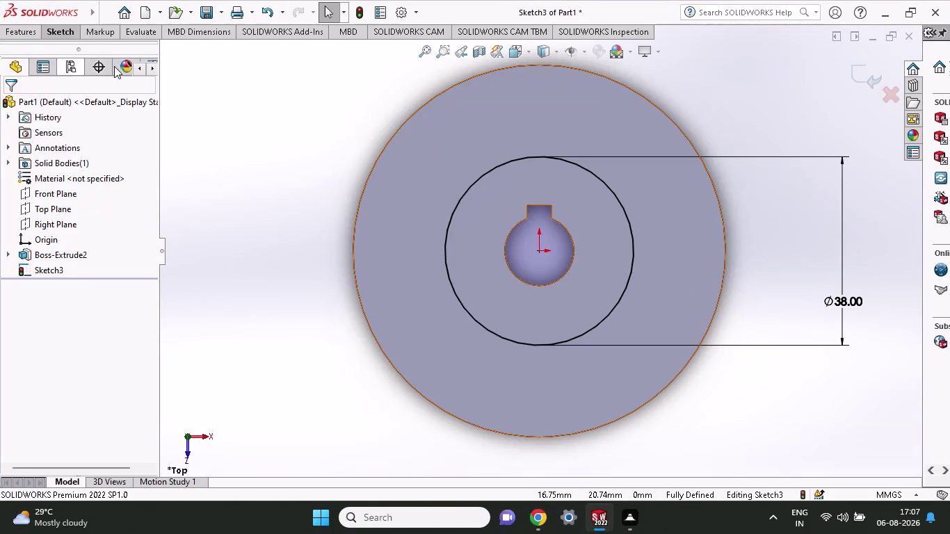
Draw a first centre-point arc on the 38 mm circle, then undo the misplaced arc.
click(70, 34)
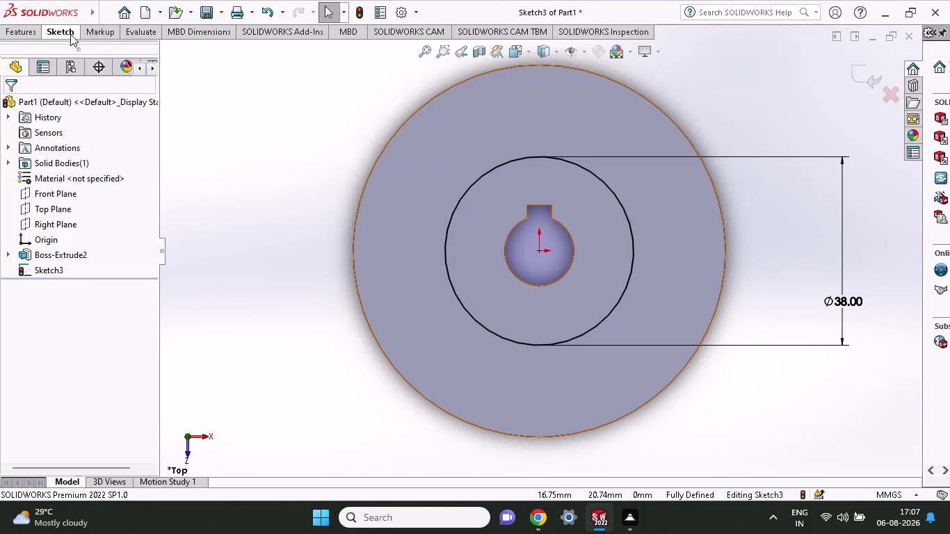
click(119, 71)
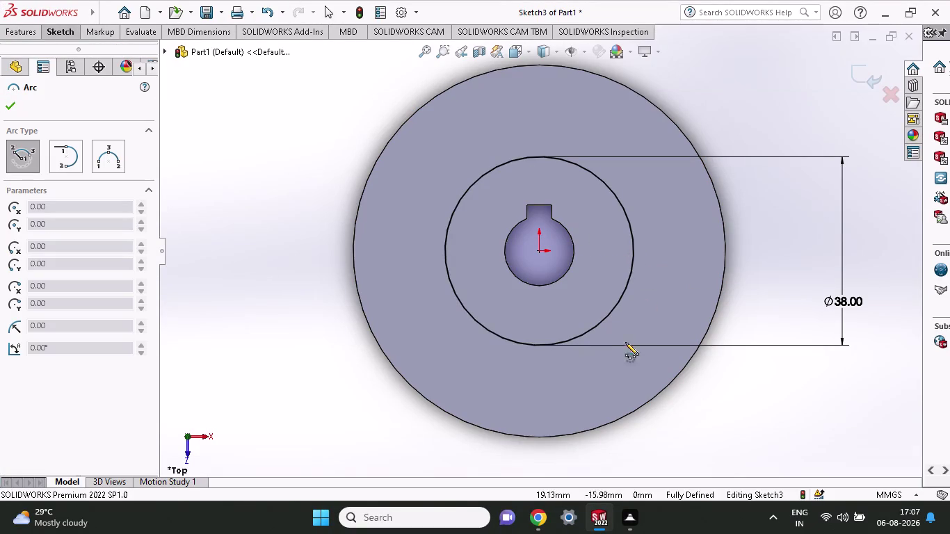
click(632, 232)
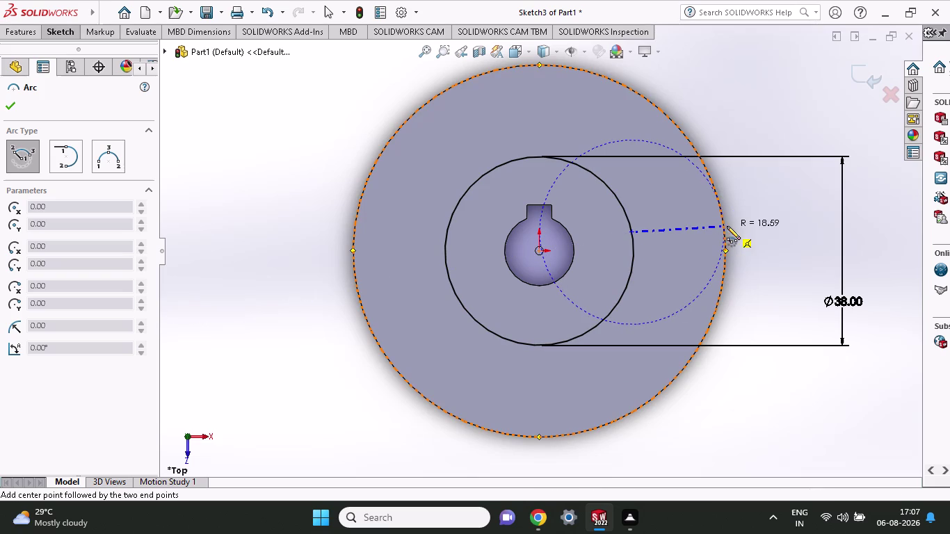
click(722, 219)
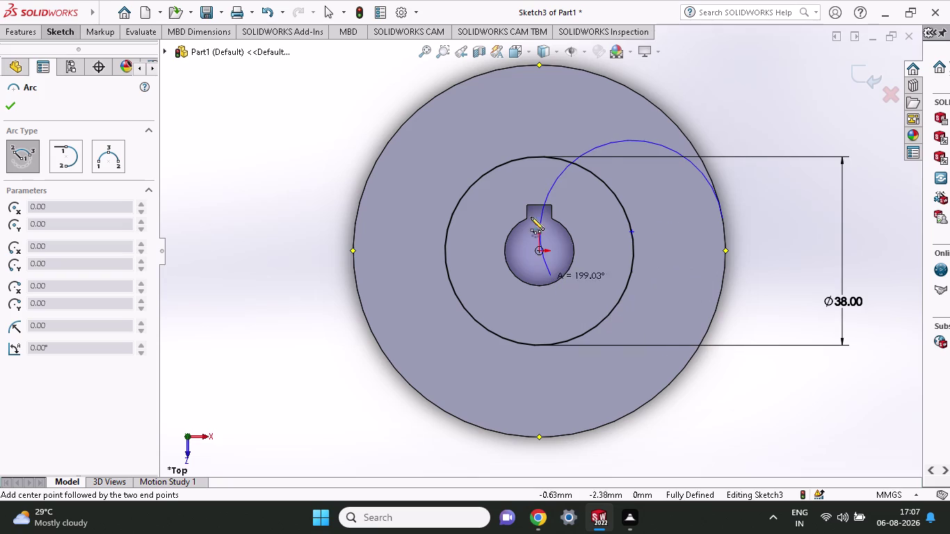
click(630, 232)
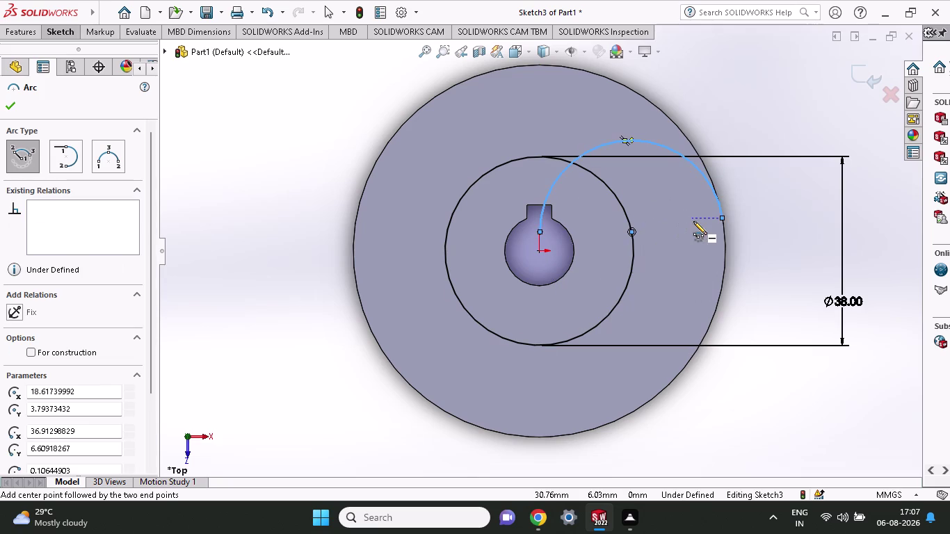
key(ctrl+z)
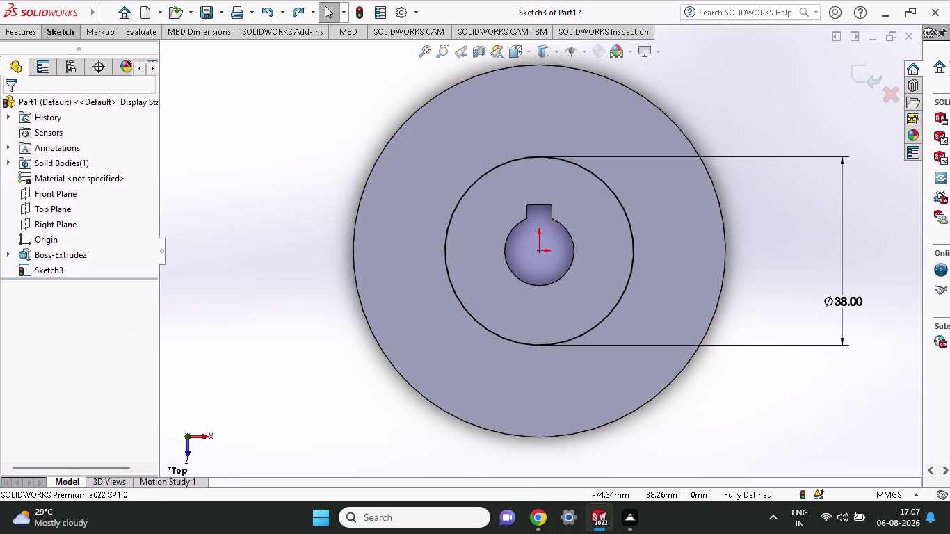
Redraw the arc centred on the 38 mm circle's right point, from the outer edge to the circle.
click(68, 35)
click(122, 67)
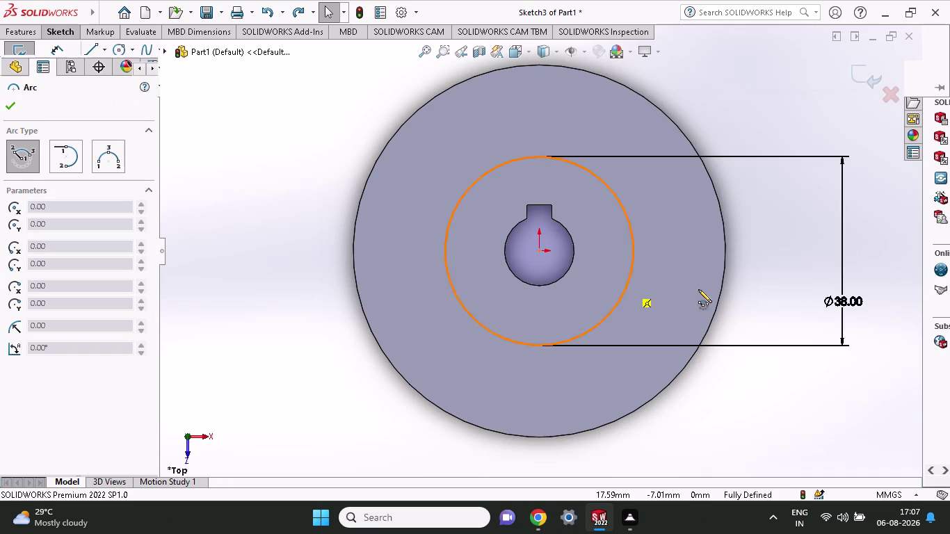
click(634, 252)
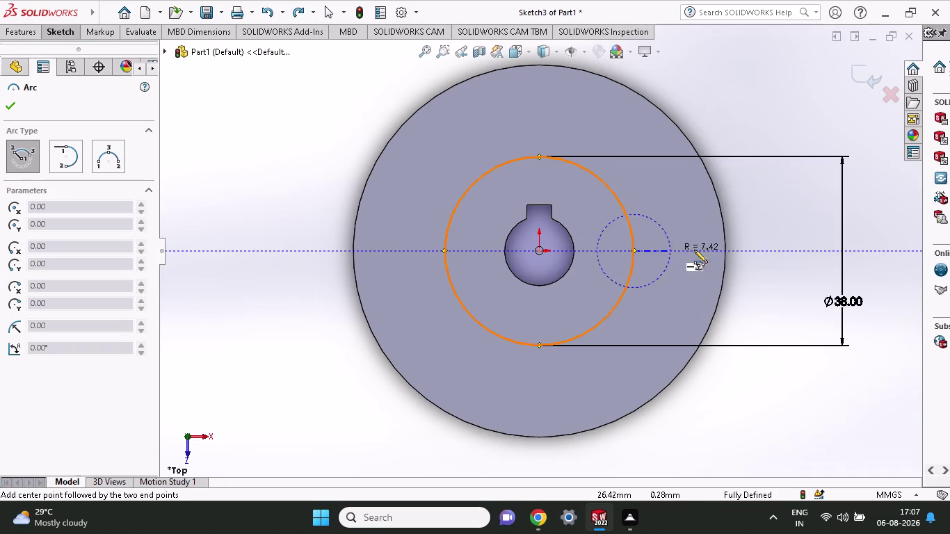
click(724, 252)
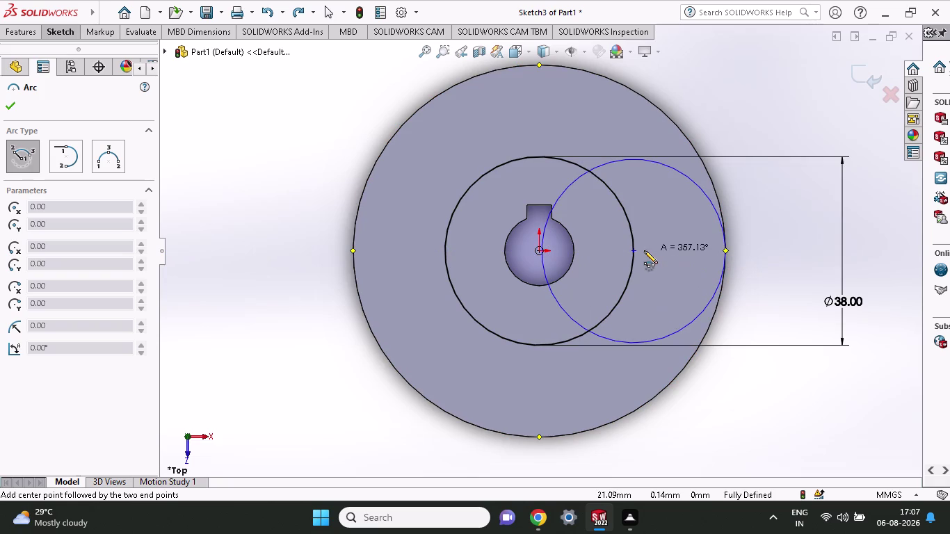
click(588, 330)
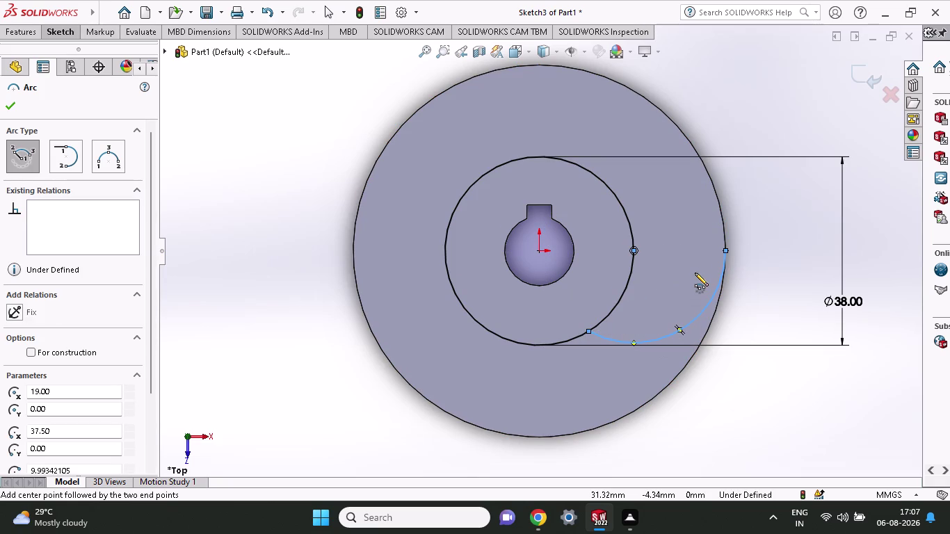
Exit the arc tool and clear the 38 mm circle selection.
click(71, 28)
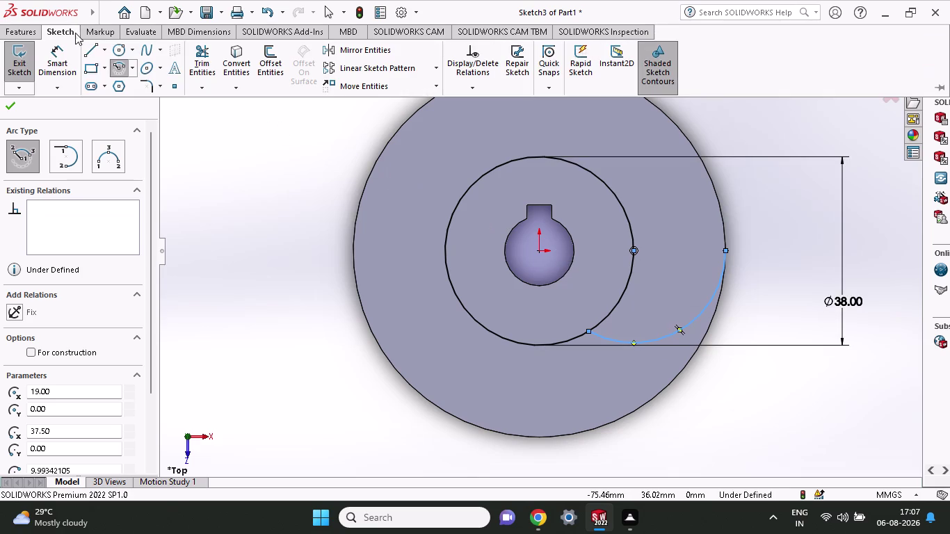
click(117, 68)
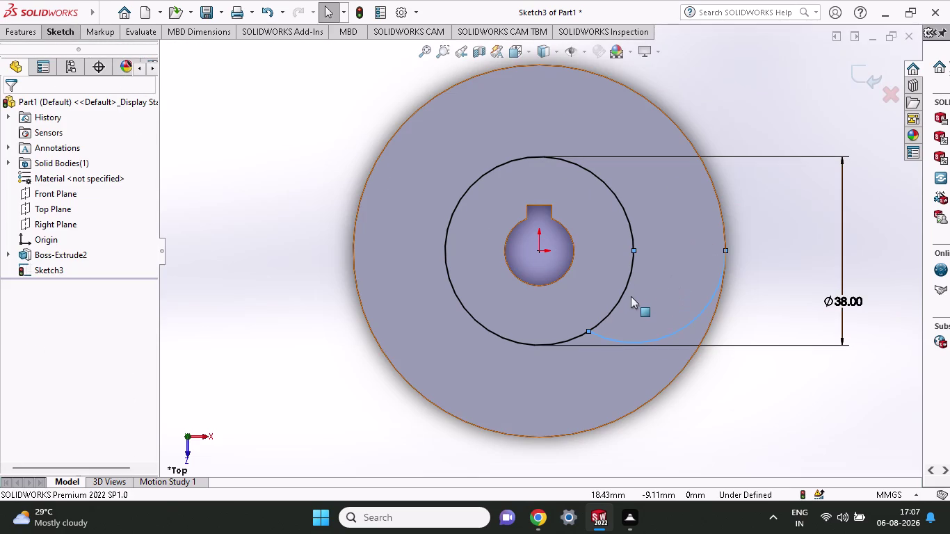
click(624, 212)
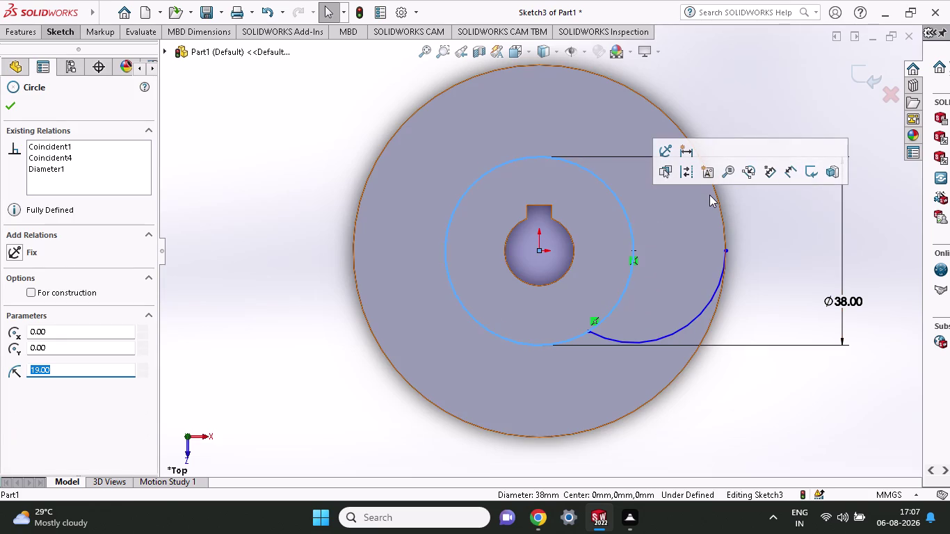
click(716, 194)
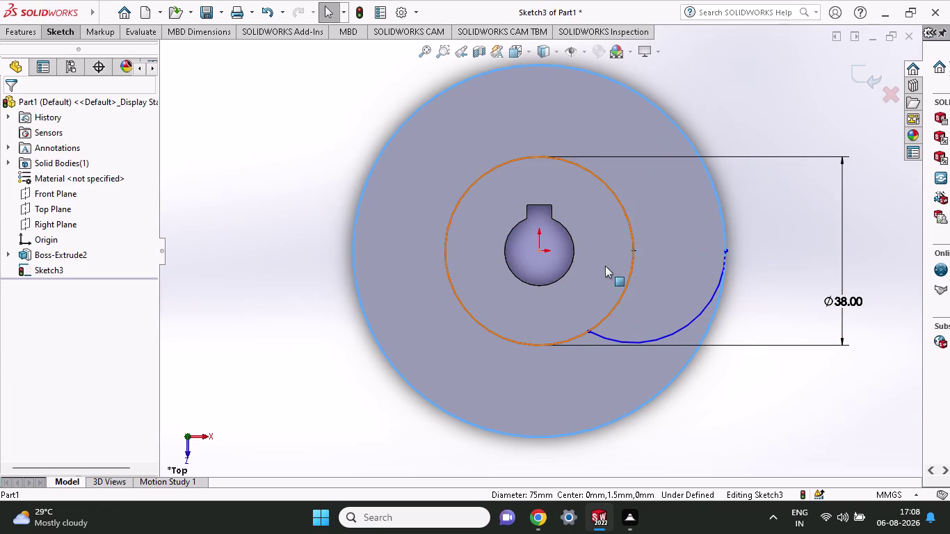
key(Escape)
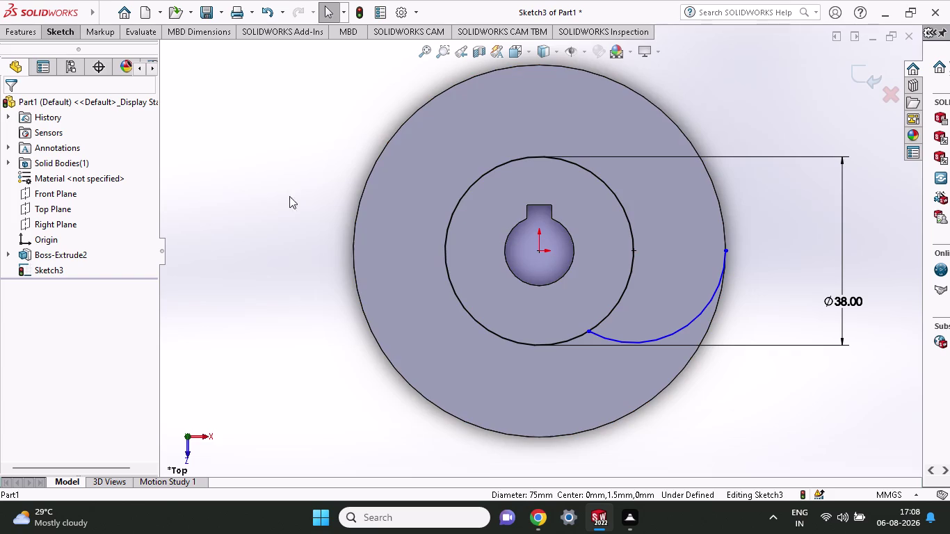
click(69, 33)
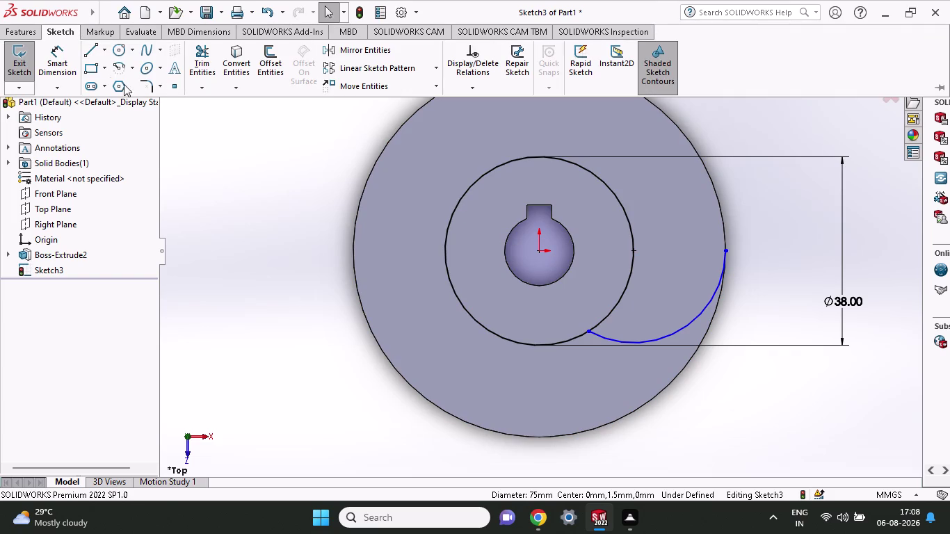
Start a second centre-point arc toward the outer edge and cancel it.
click(122, 64)
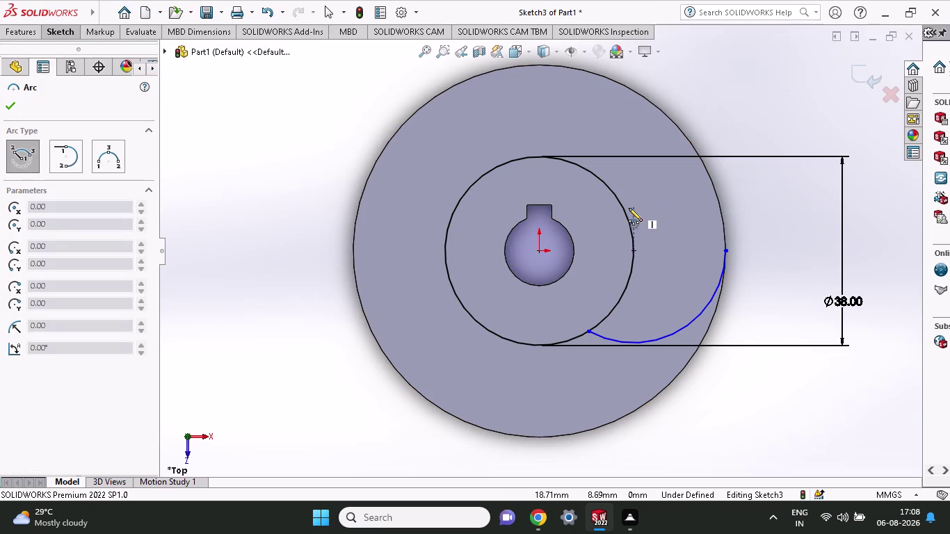
click(620, 295)
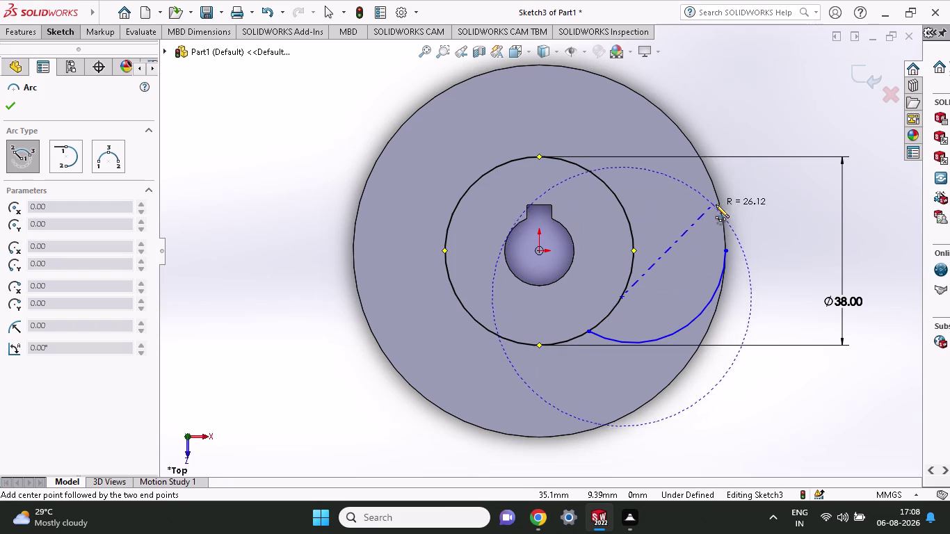
click(718, 206)
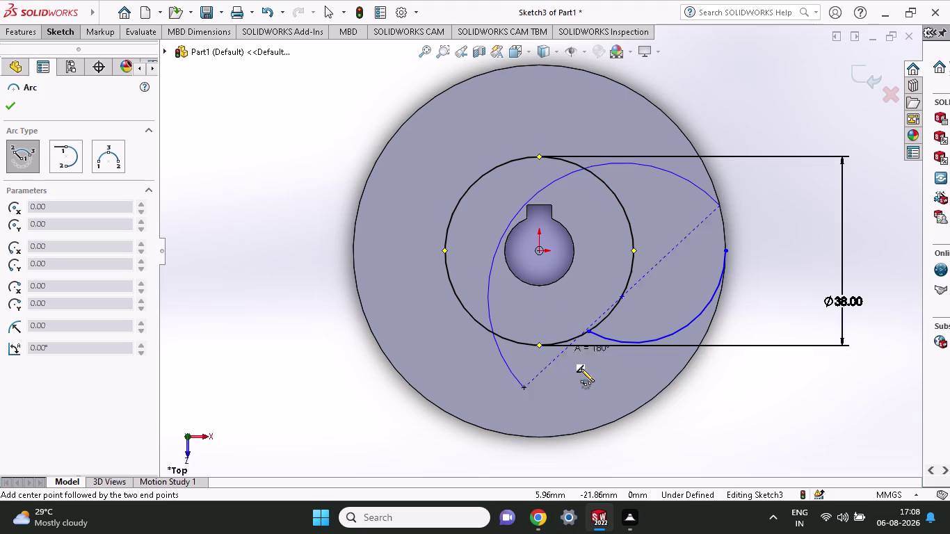
key(Escape)
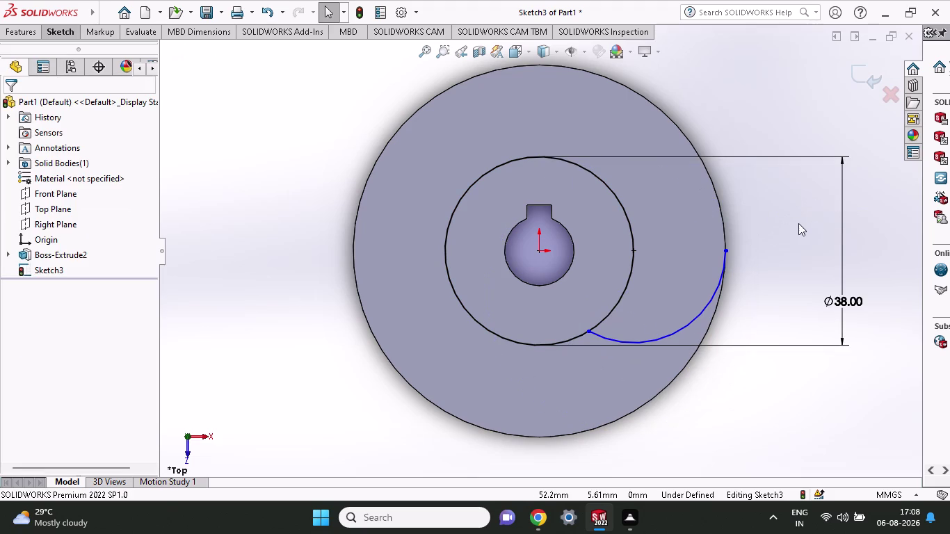
Start another arc at the 38 mm circle's bottom point, then undo it.
click(63, 34)
click(124, 68)
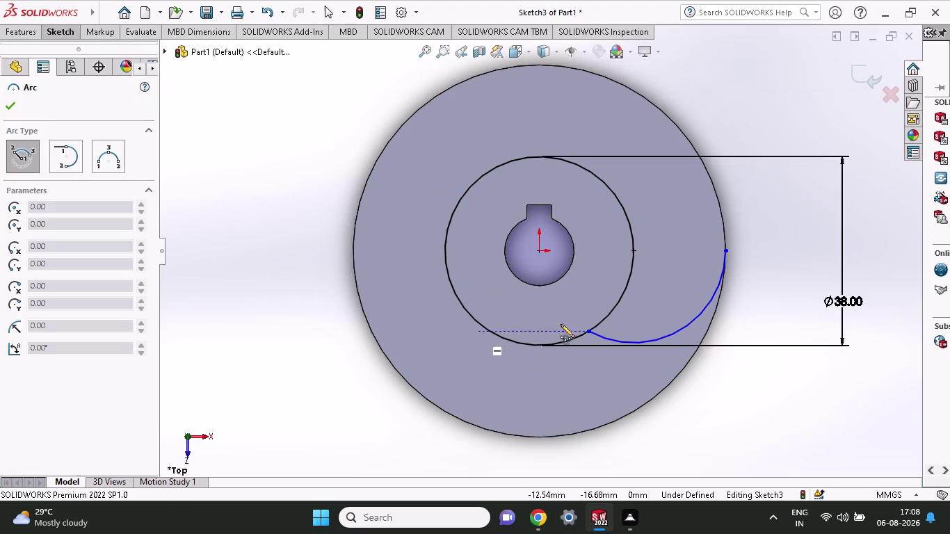
click(538, 345)
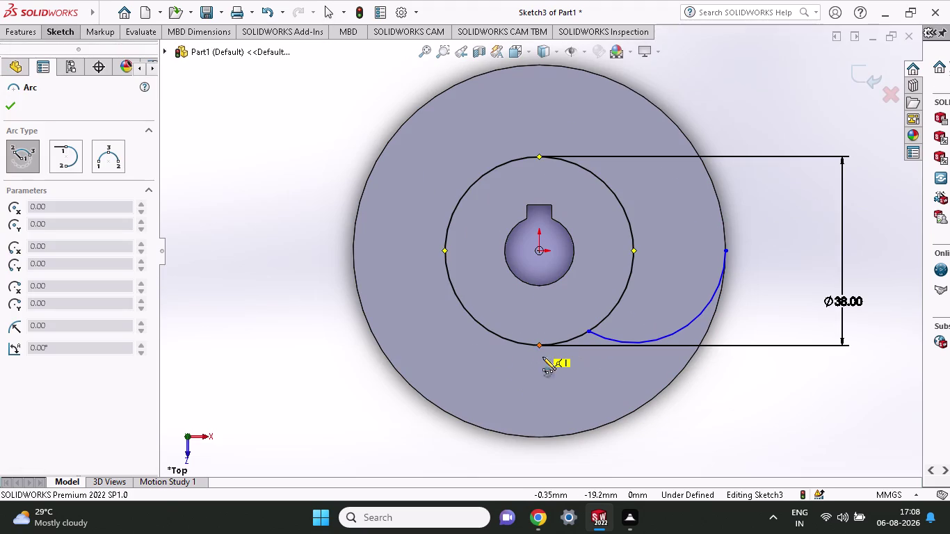
click(657, 393)
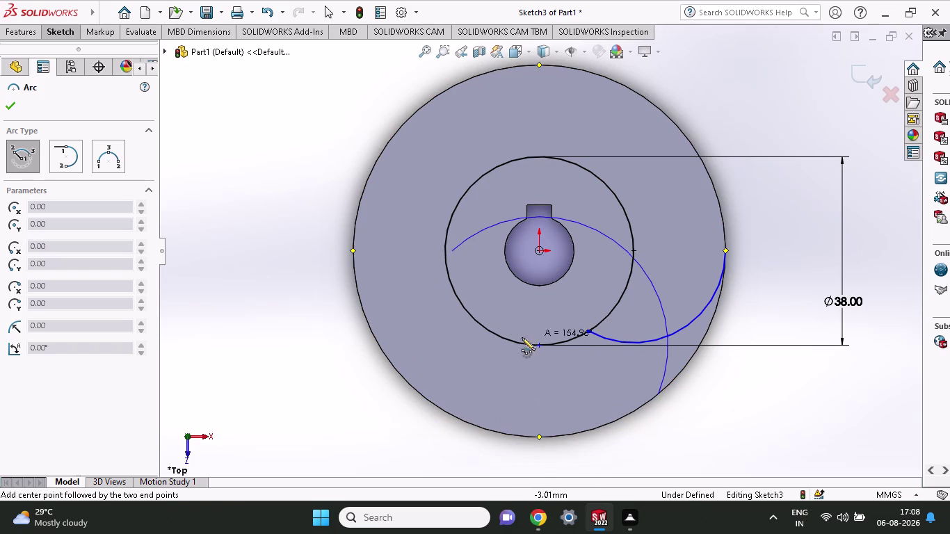
click(537, 347)
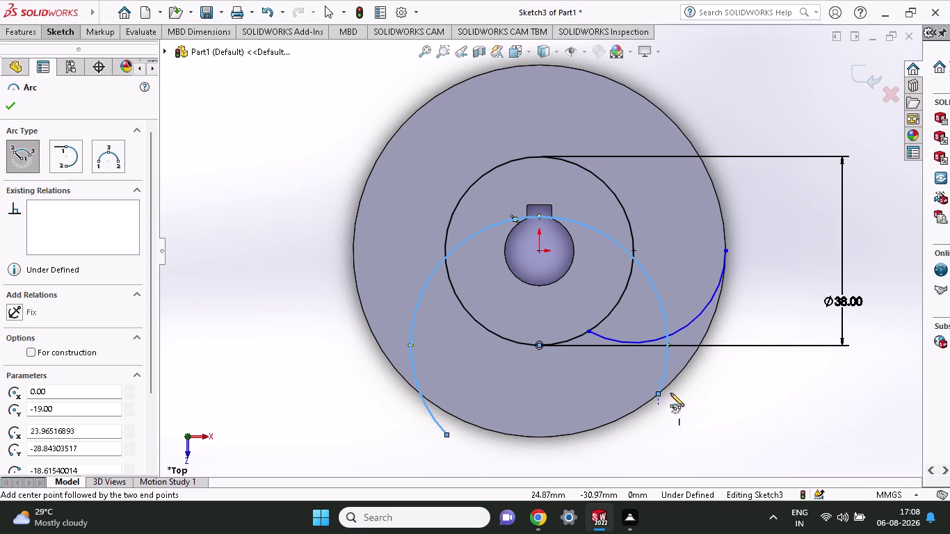
key(ctrl+z)
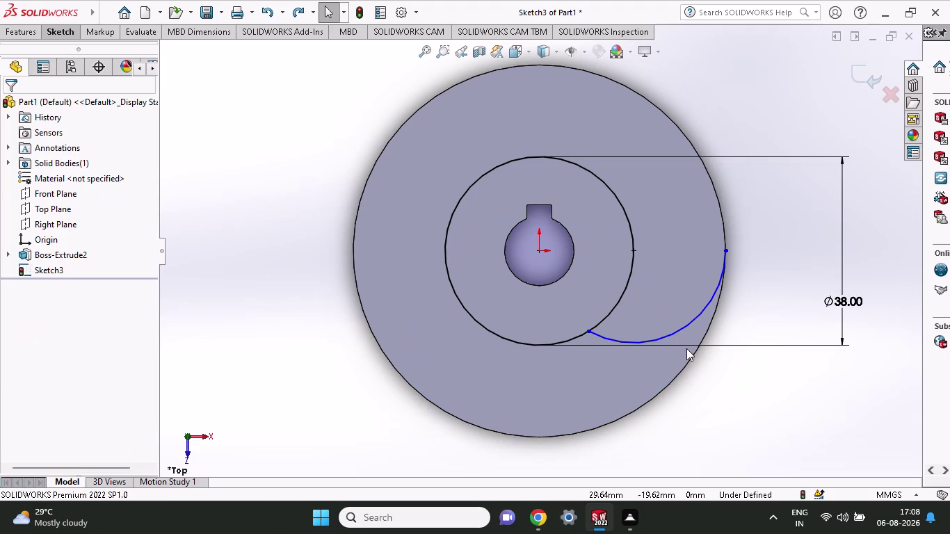
Select the existing arc and delete it.
click(672, 333)
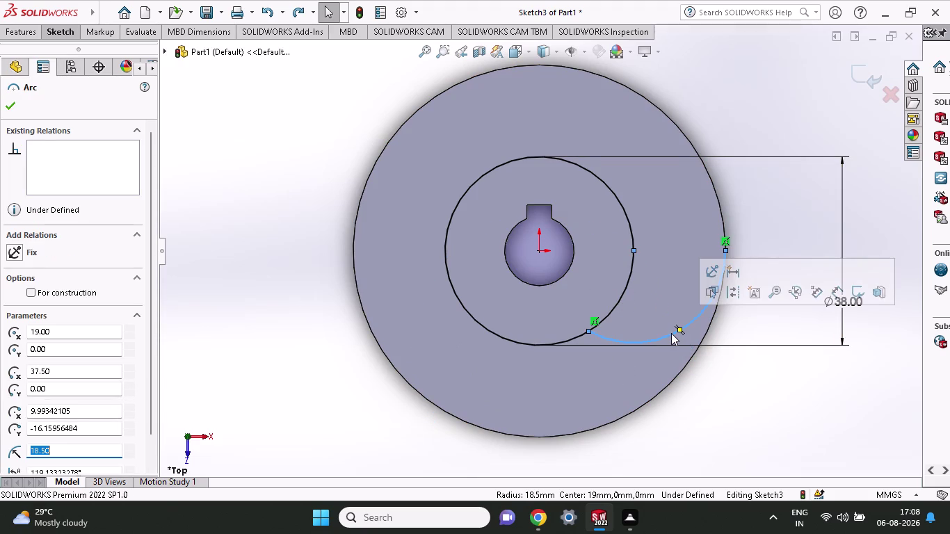
key(Delete)
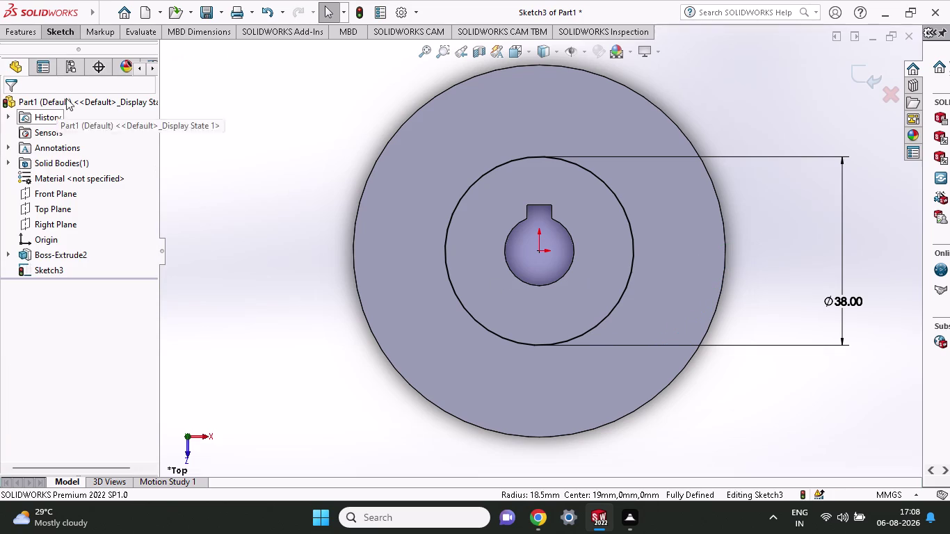
click(73, 36)
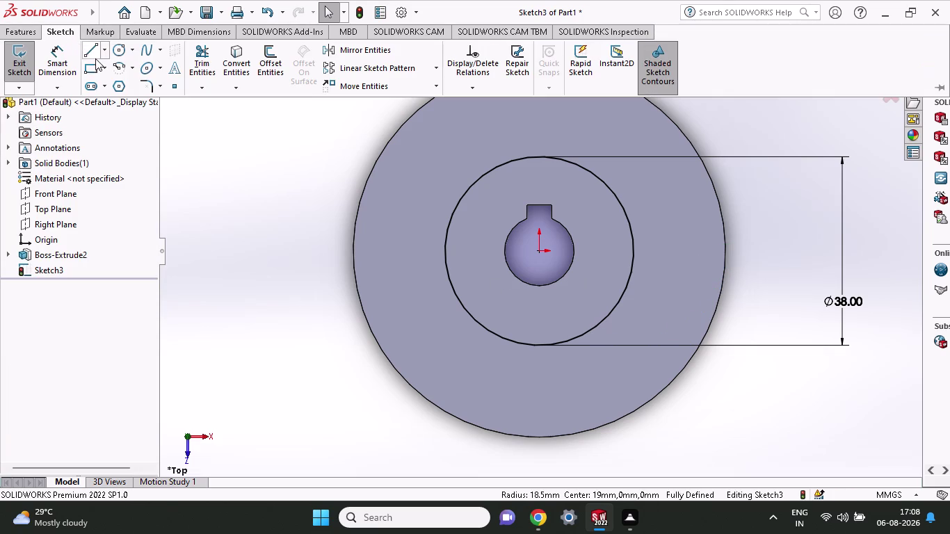
Draw a large centre-point arc centred on the disc's outer edge, overlapping the 38 mm circle.
click(119, 71)
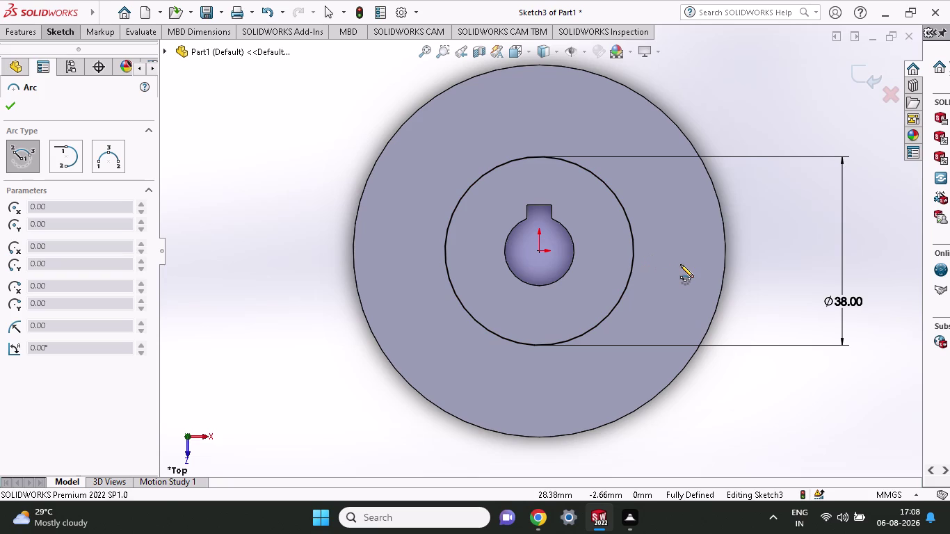
click(722, 276)
click(629, 276)
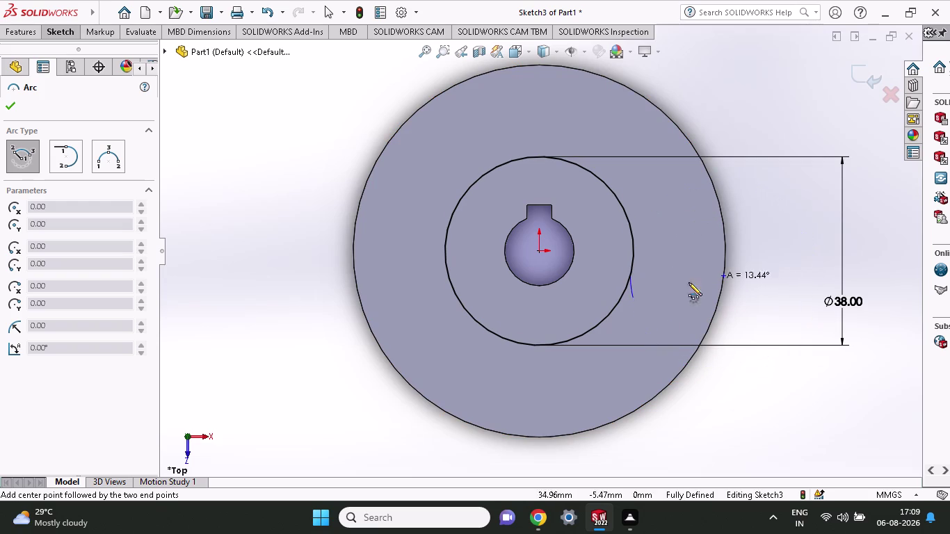
click(631, 252)
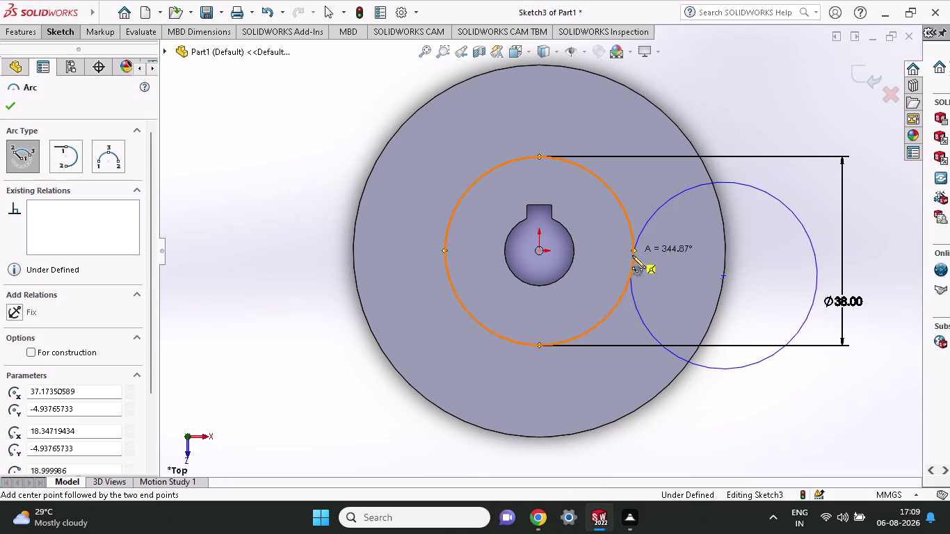
click(65, 36)
click(210, 56)
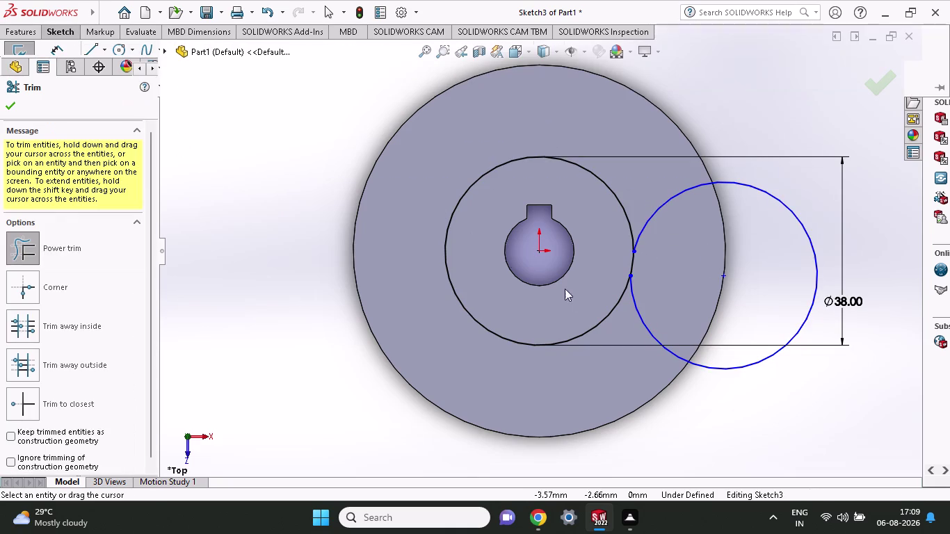
Power-trim away the overlapping blue arc, leaving the dimensioned 38 mm circle.
drag(627, 380, 652, 375)
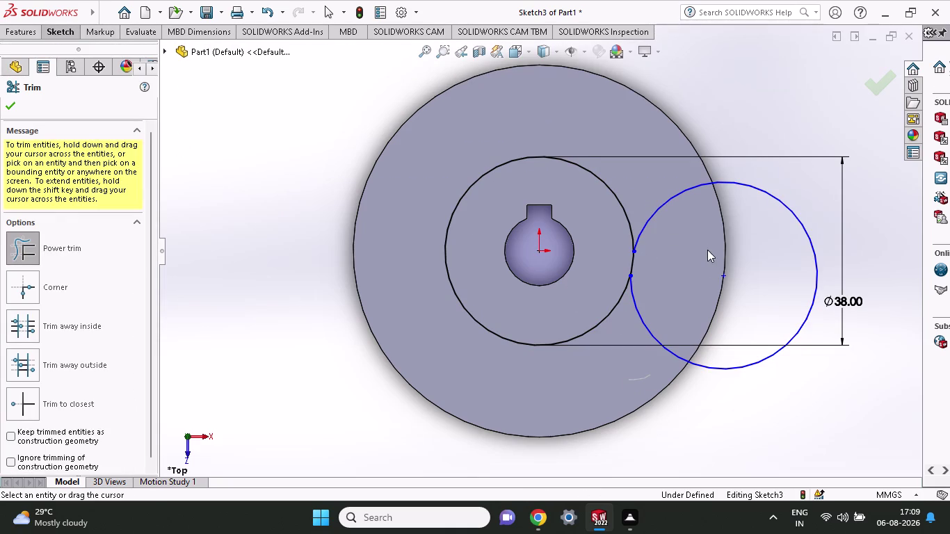
drag(651, 374, 700, 262)
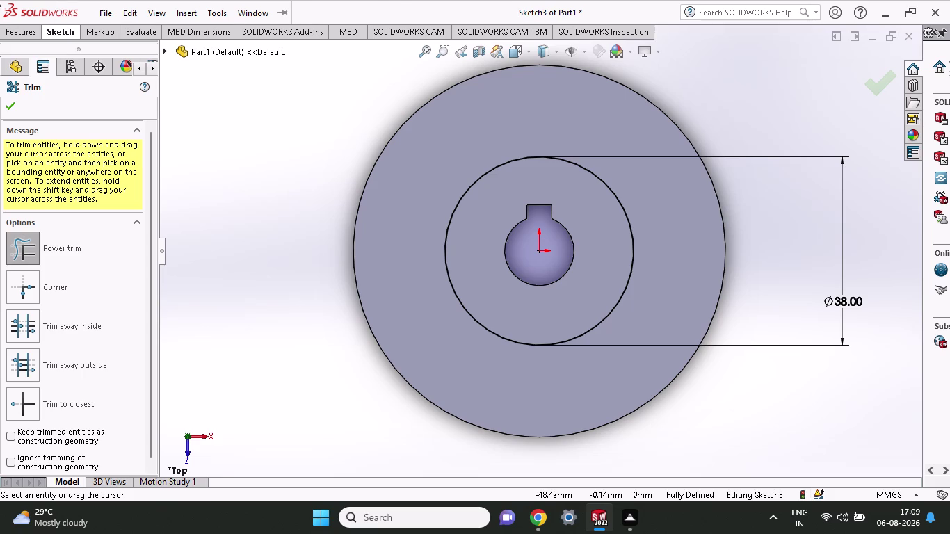
click(72, 32)
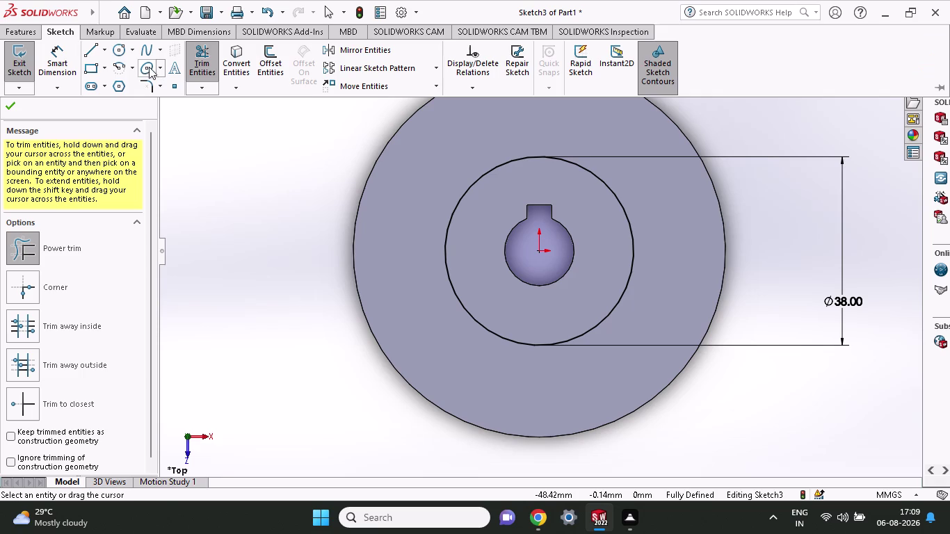
Try a tangent arc on the 38 mm circle and dismiss the endpoint warning.
click(134, 70)
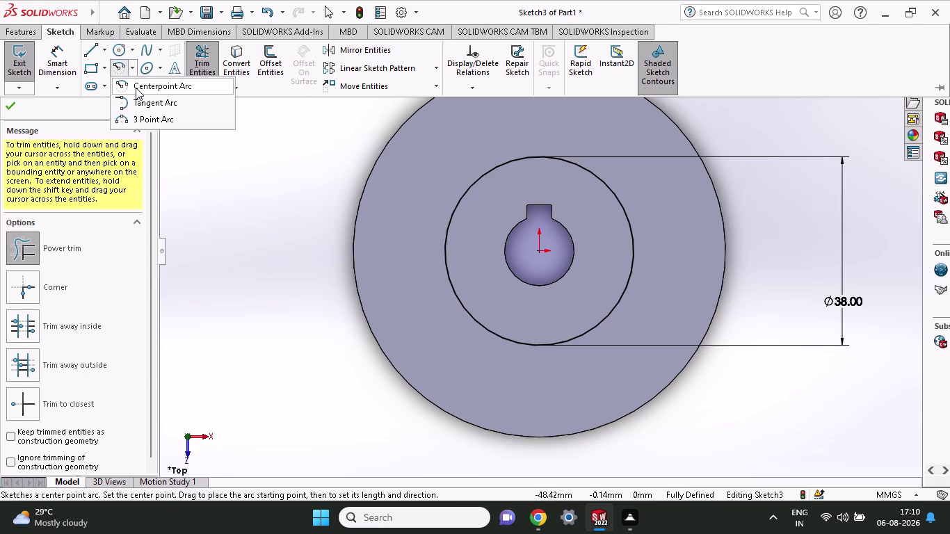
click(136, 88)
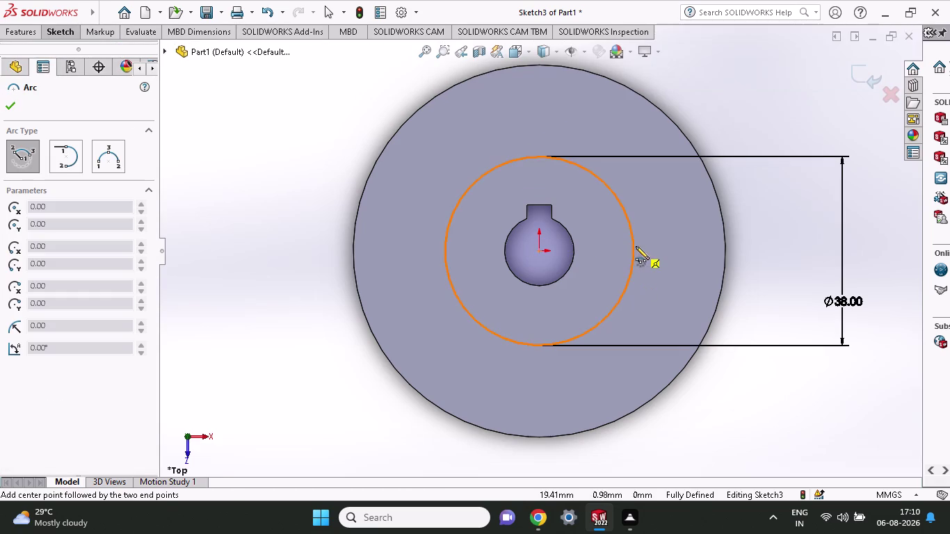
click(74, 36)
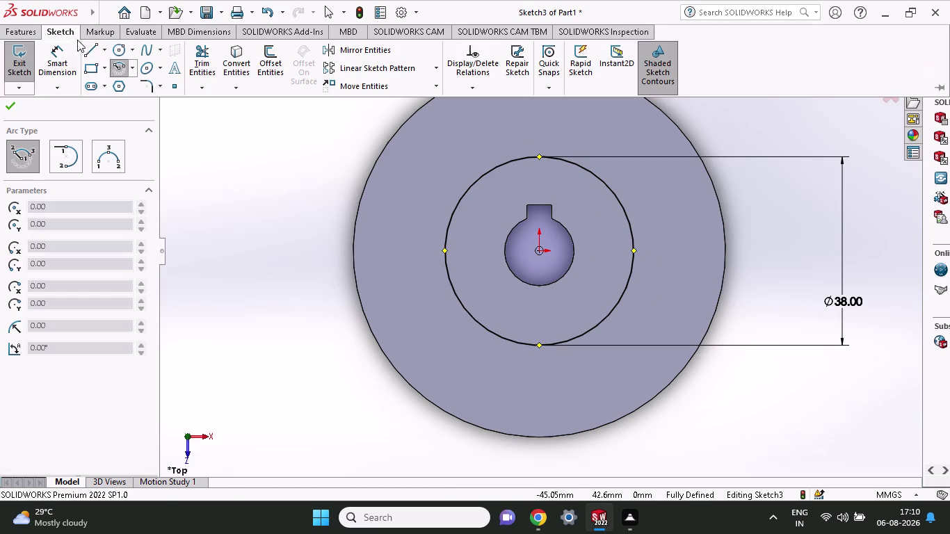
click(133, 72)
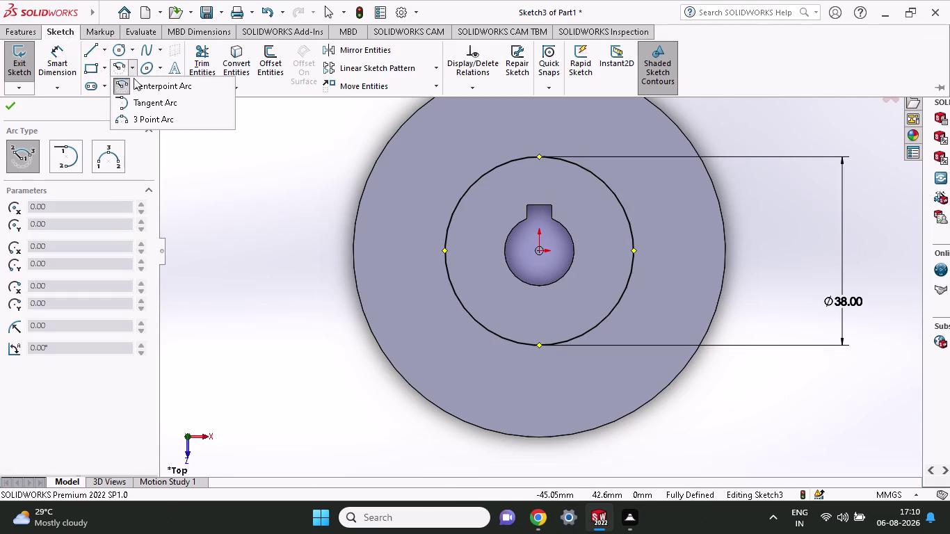
click(129, 99)
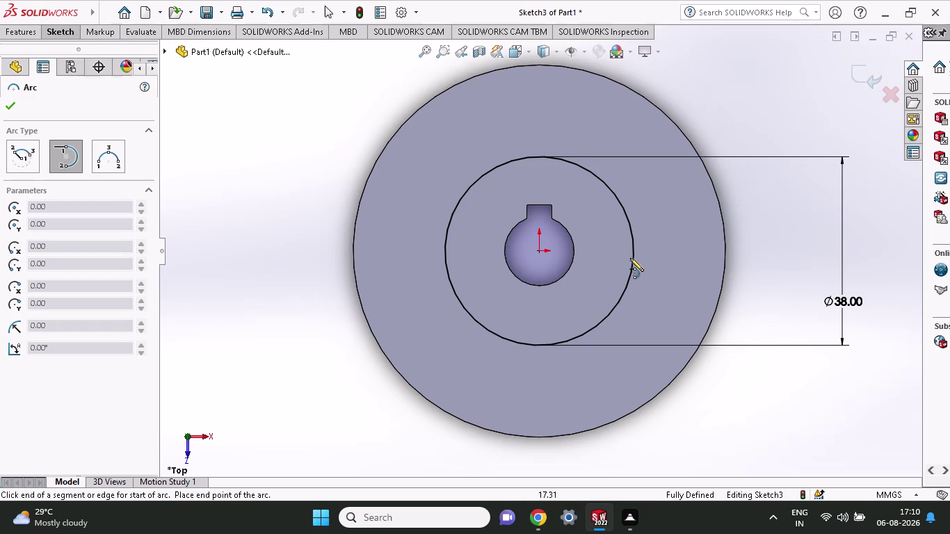
click(633, 246)
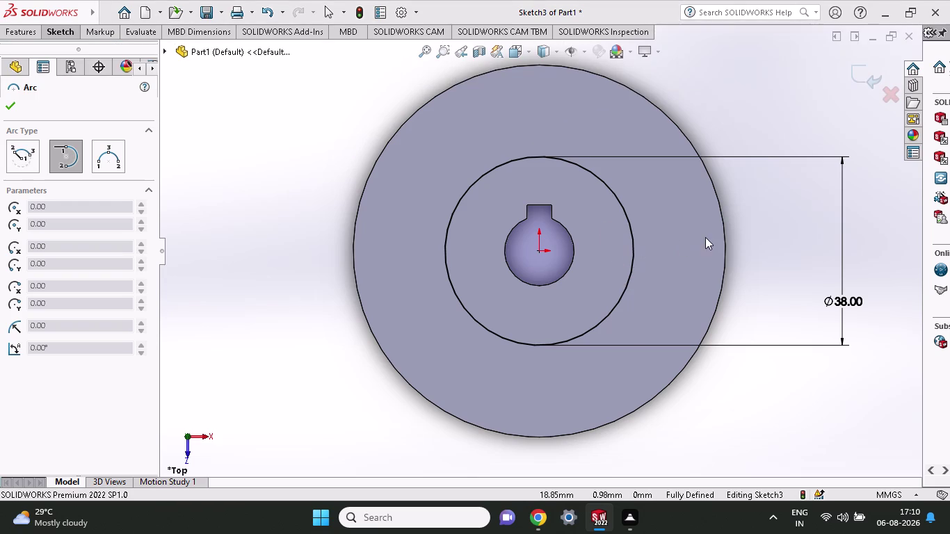
click(552, 255)
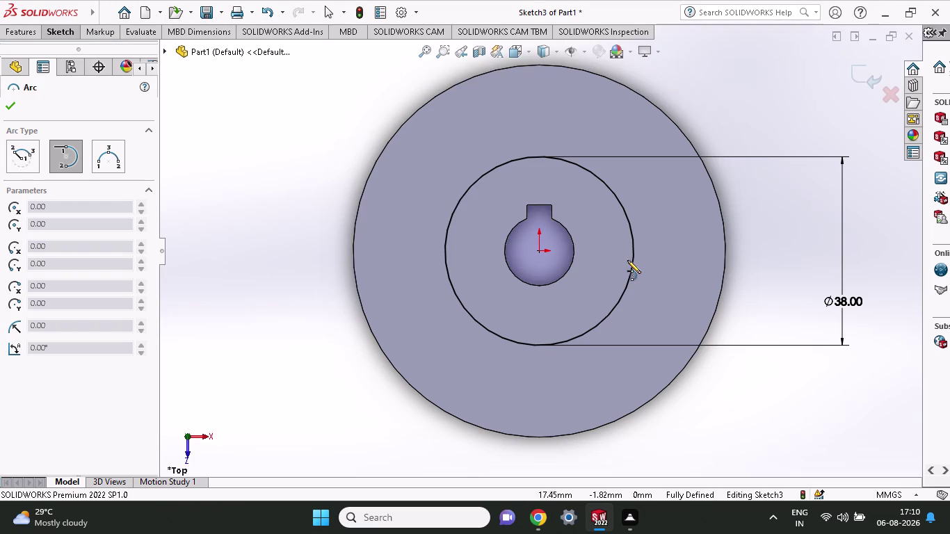
click(632, 256)
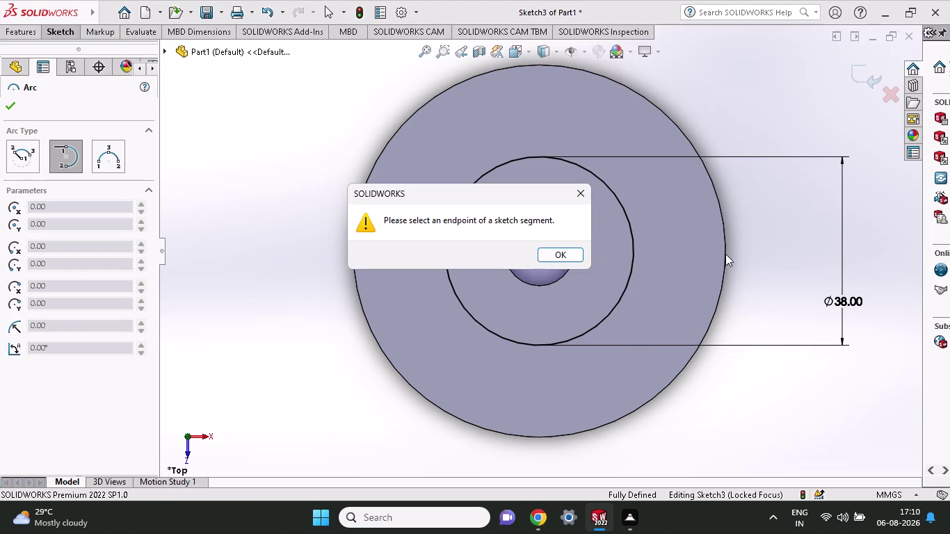
click(564, 244)
click(563, 262)
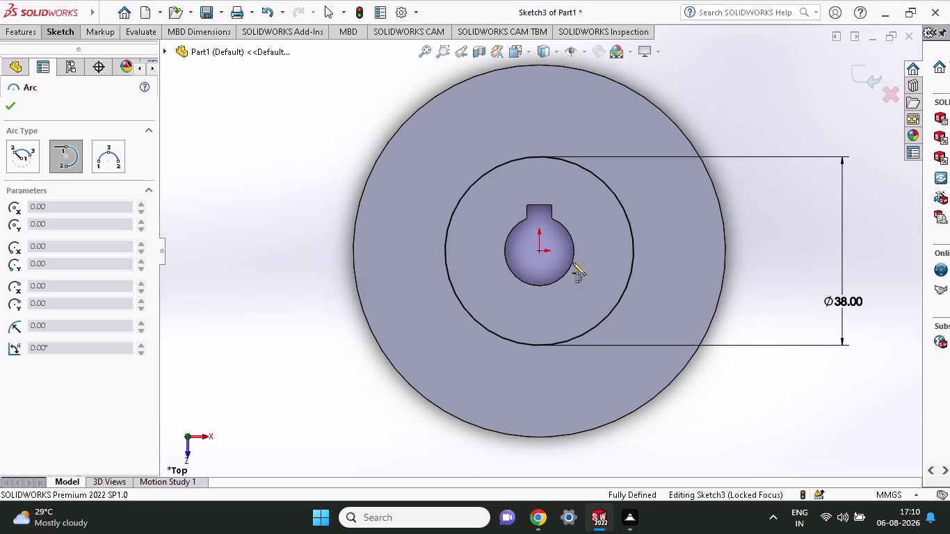
Zoom in, retry the arc, dismiss the warning, and switch to Centerpoint Arc.
scroll(down, 3)
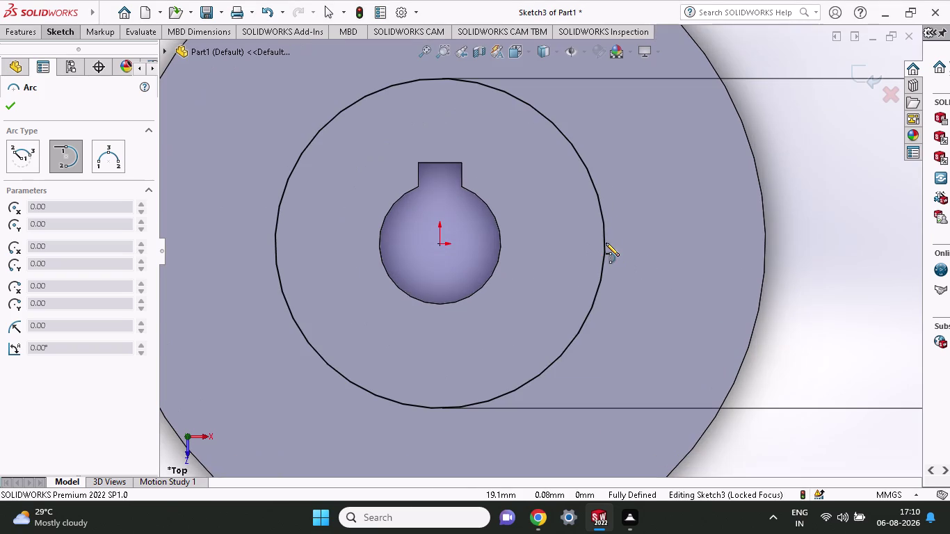
drag(606, 243, 651, 243)
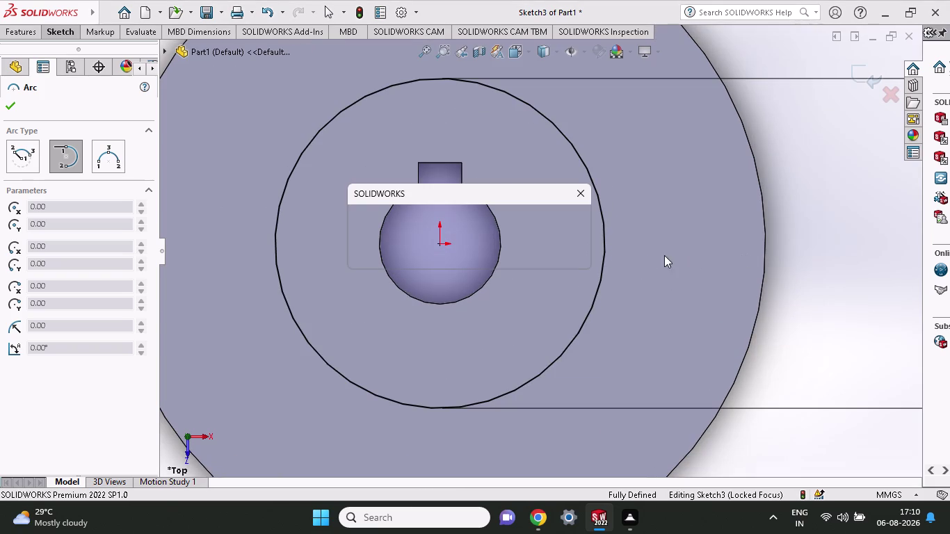
click(567, 259)
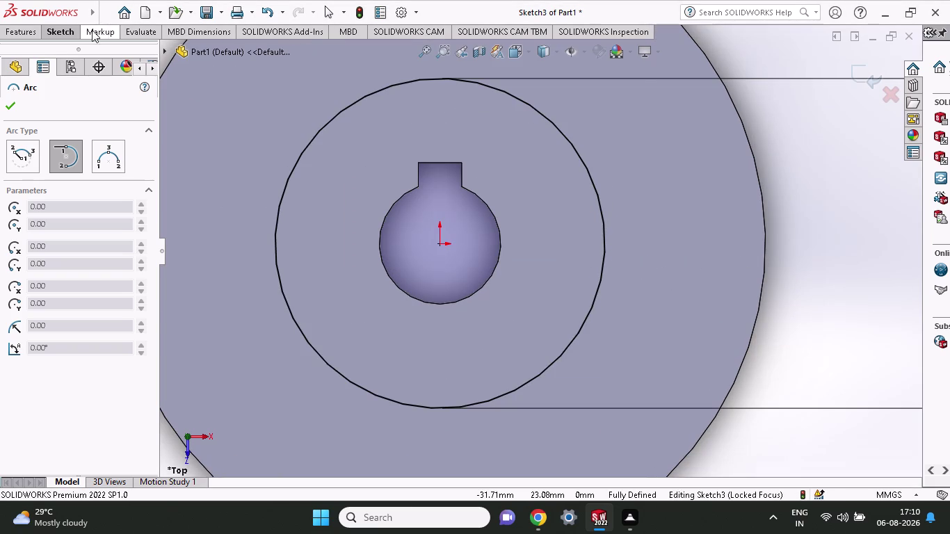
click(69, 30)
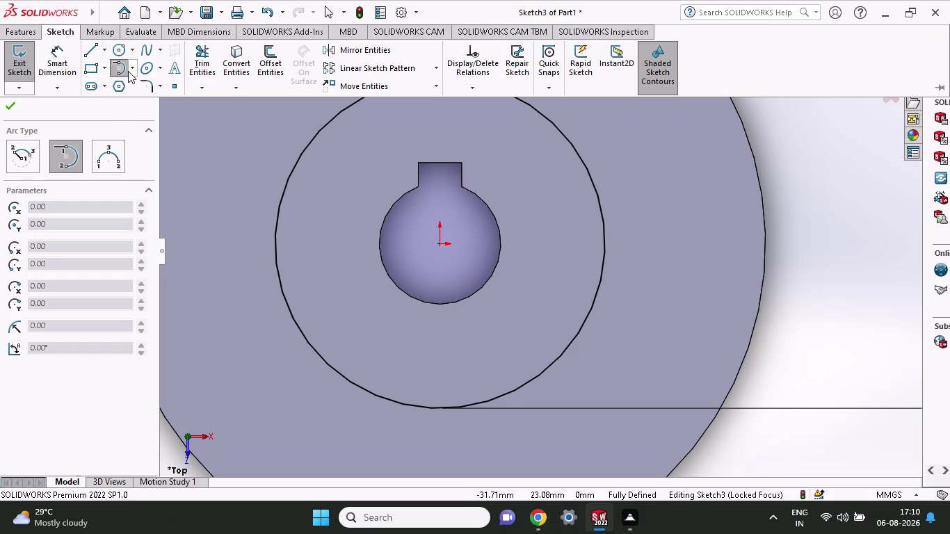
click(128, 71)
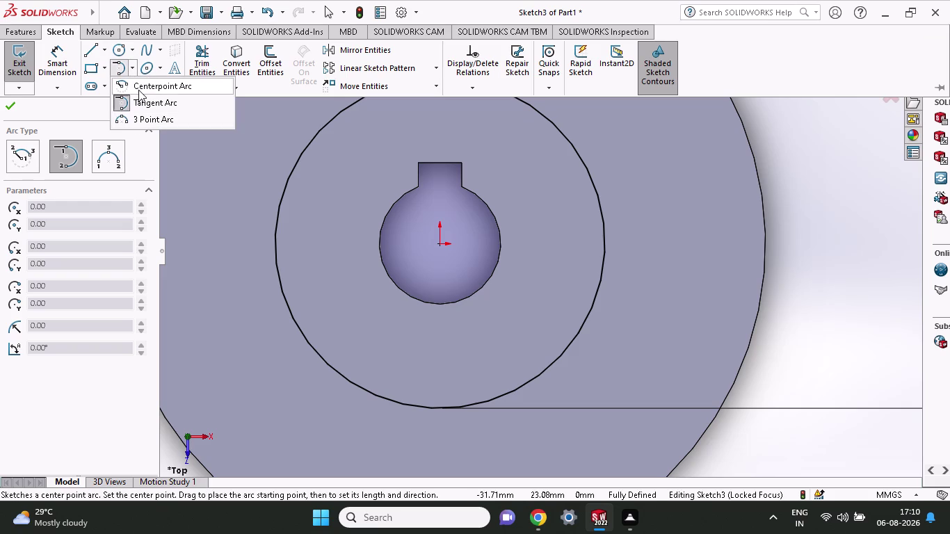
click(138, 89)
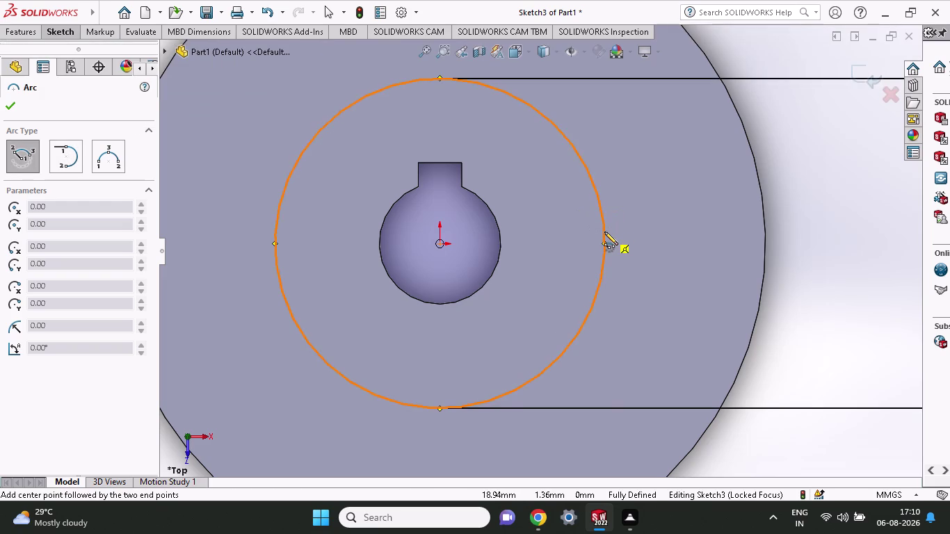
Draw two centre-point arcs on the 38 mm circle reaching the outer edge, then exit.
click(604, 232)
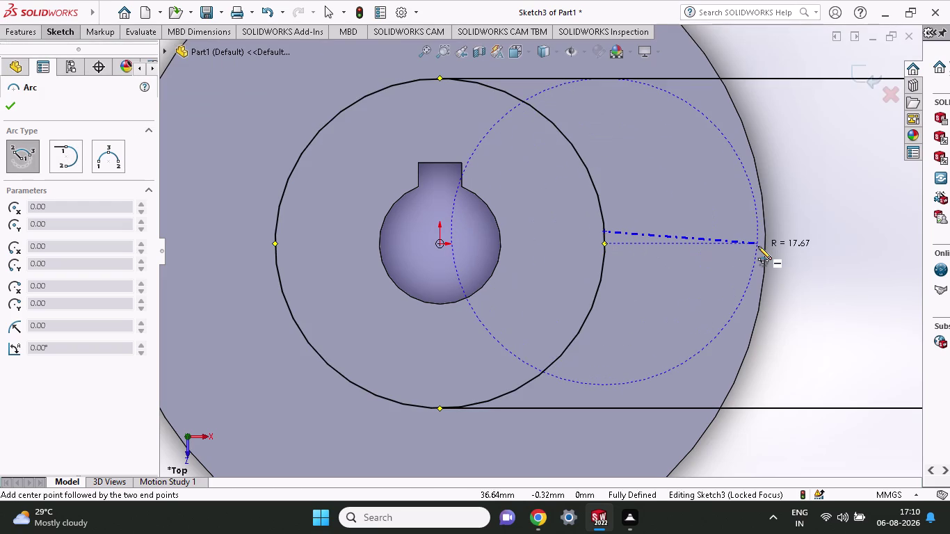
click(765, 241)
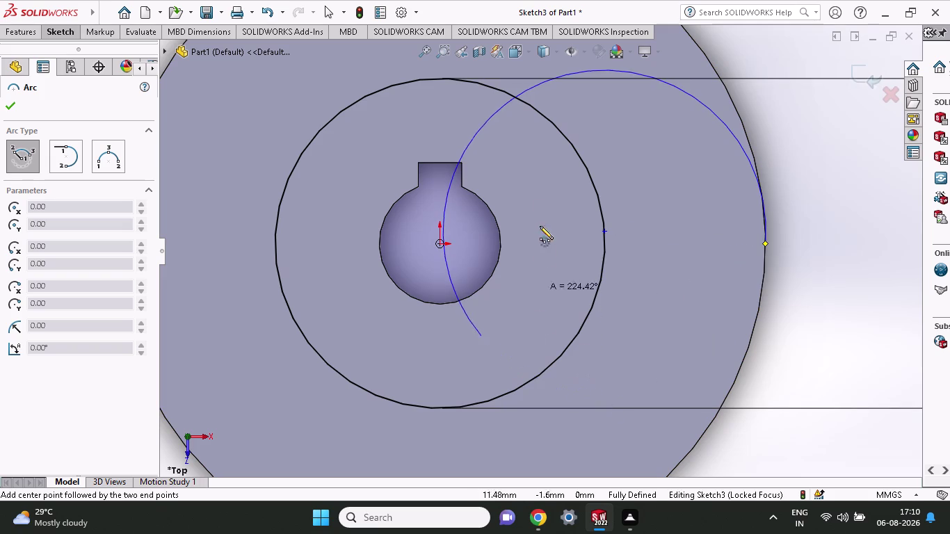
click(514, 98)
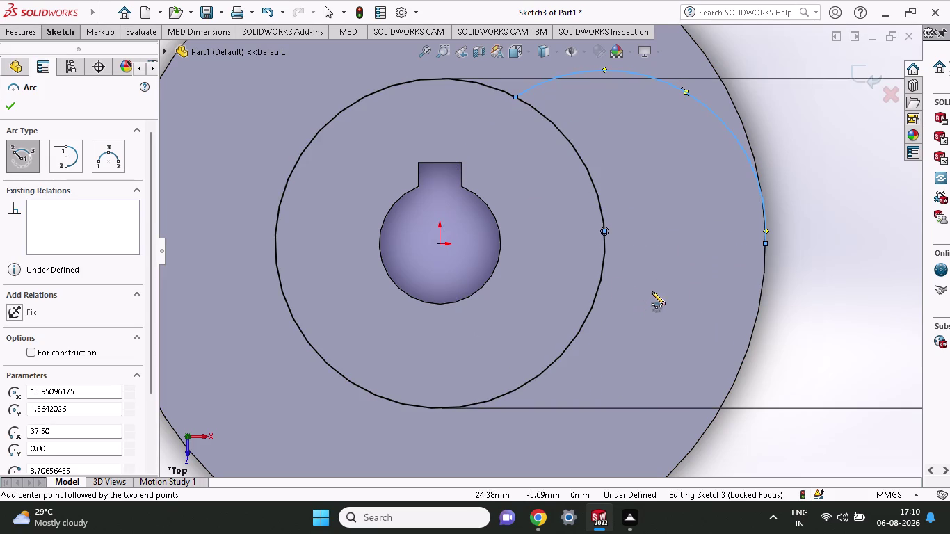
click(602, 281)
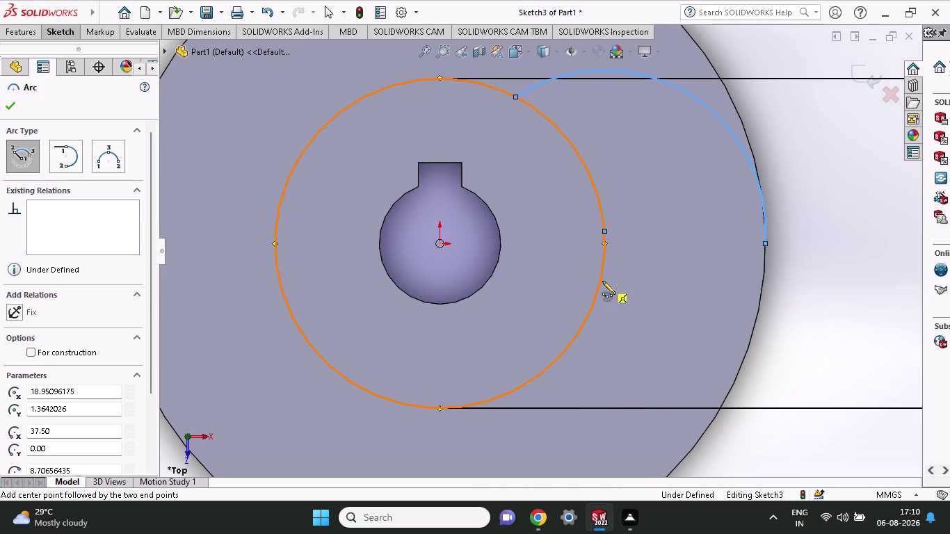
click(758, 295)
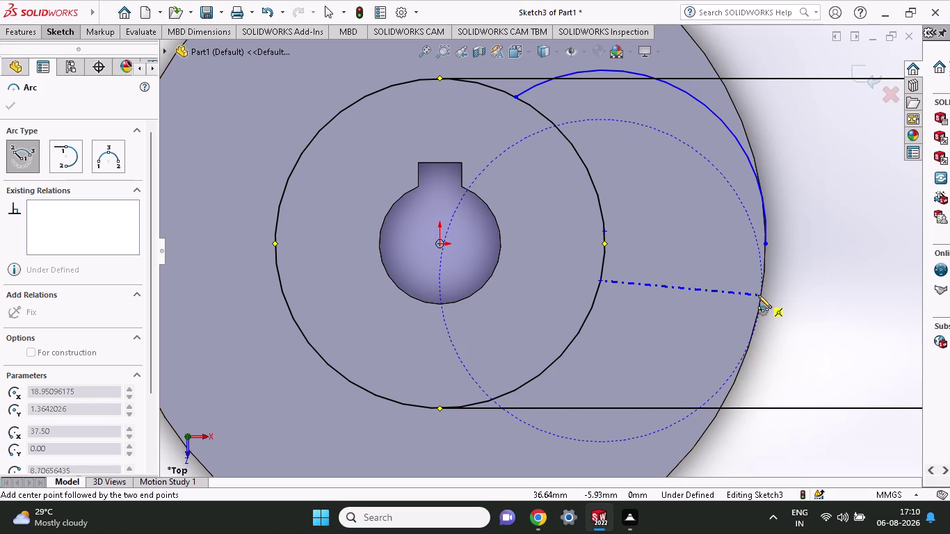
click(556, 125)
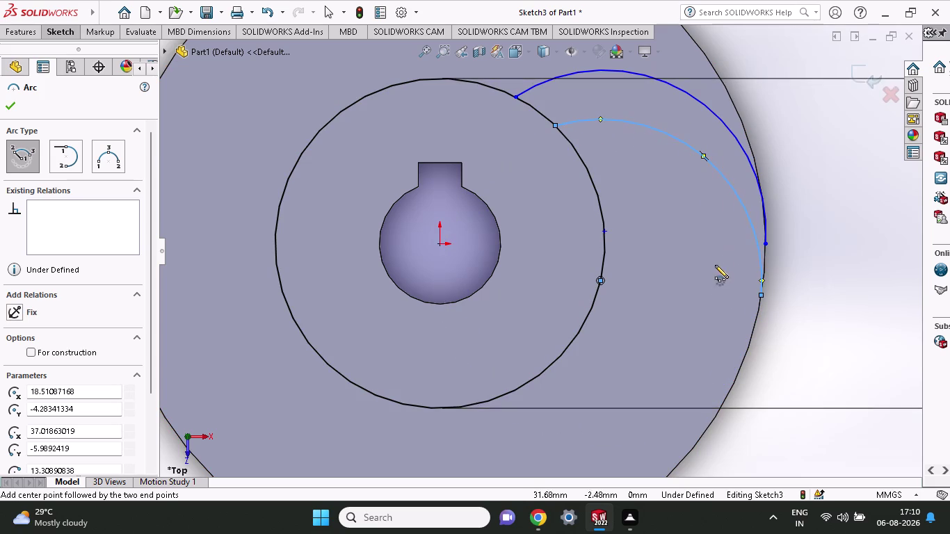
scroll(up, 3)
scroll(up, 3)
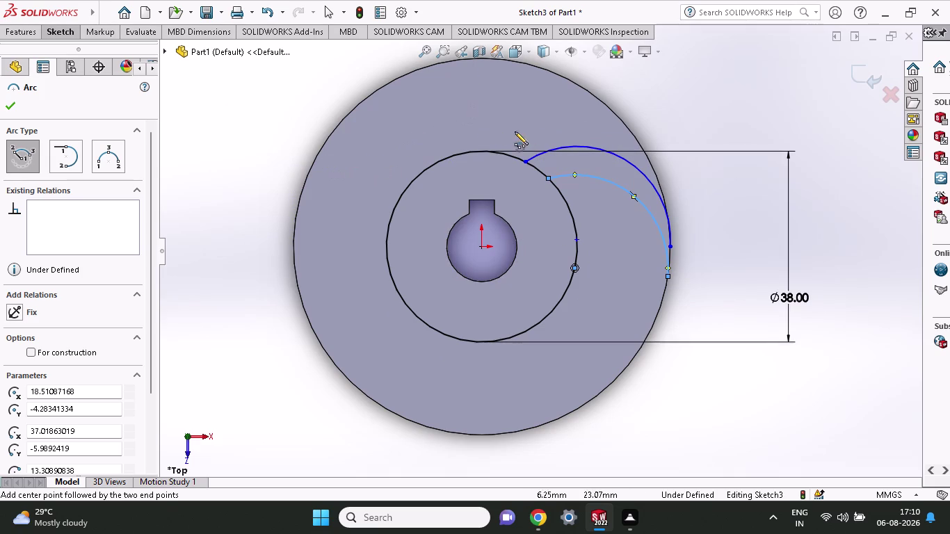
right_click(716, 105)
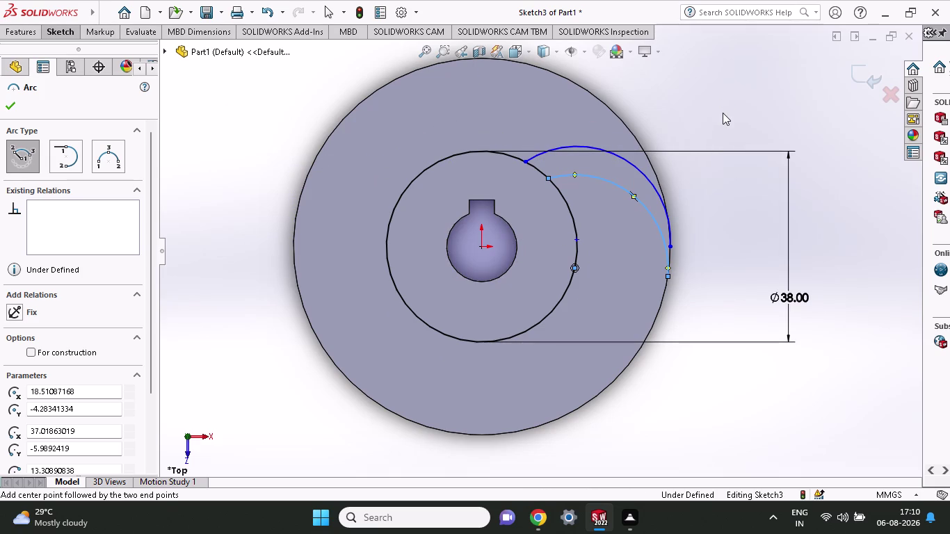
click(731, 114)
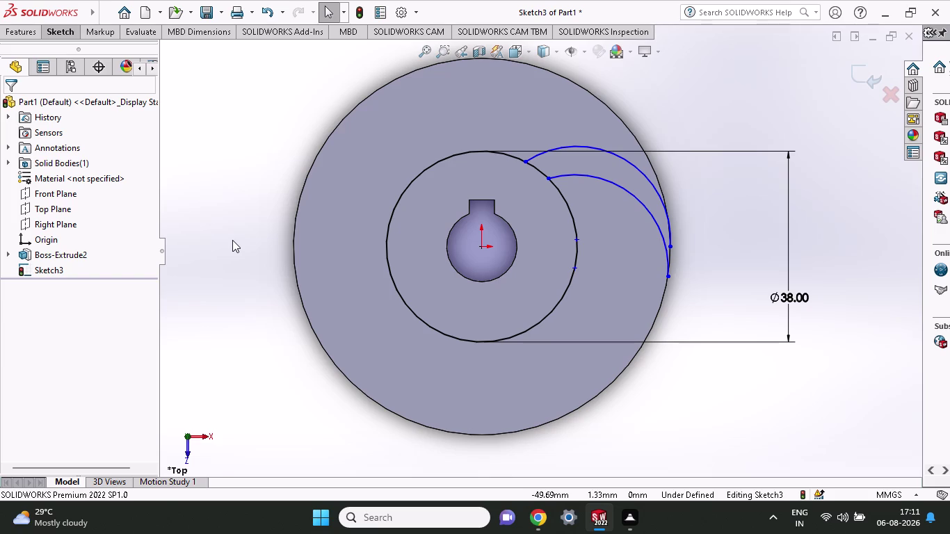
Dimension both pairs of arc endpoints 3 mm apart, at the outer edge and circle.
click(61, 34)
click(61, 55)
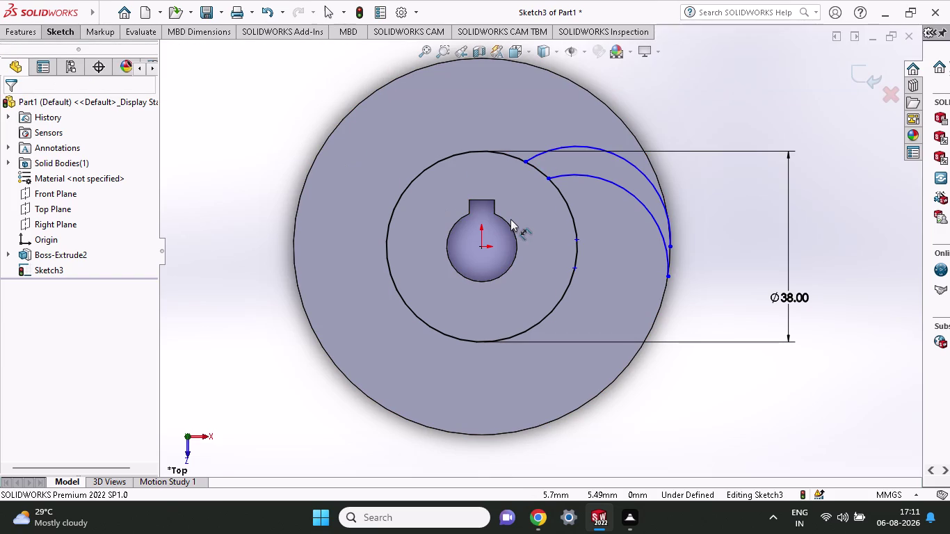
click(670, 245)
click(667, 275)
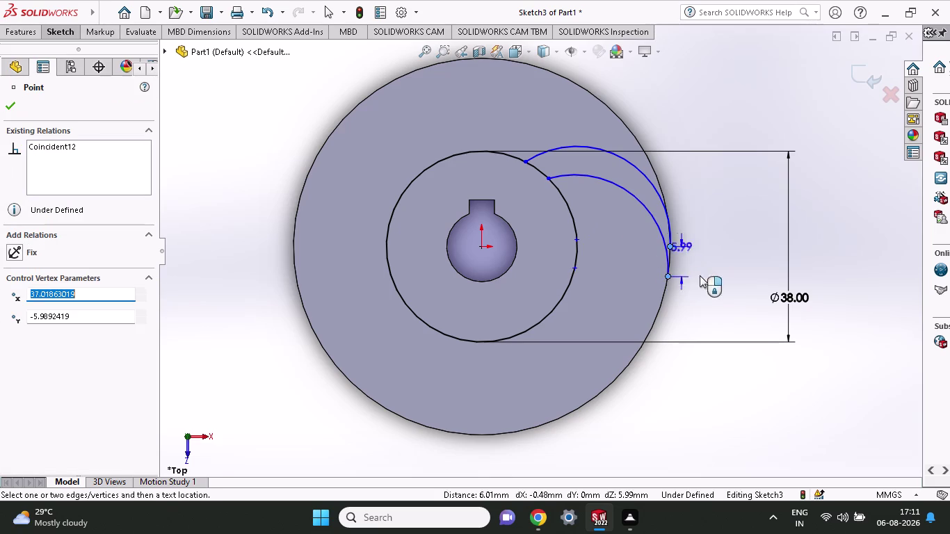
click(726, 279)
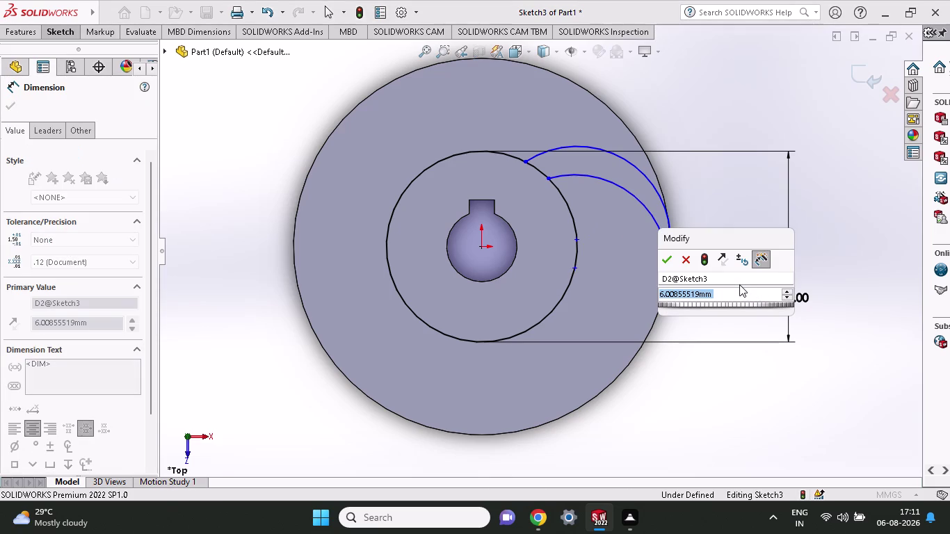
key(3)
key(Return)
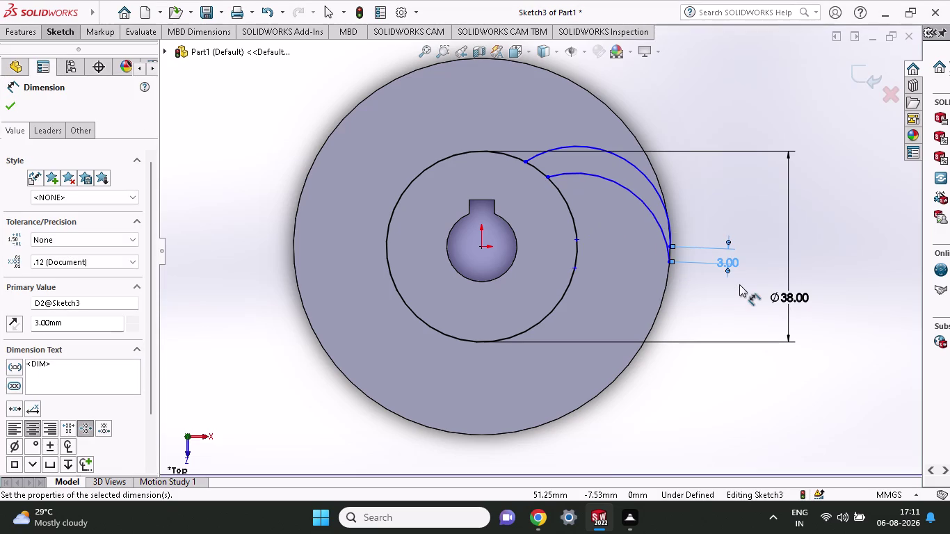
click(548, 179)
click(523, 159)
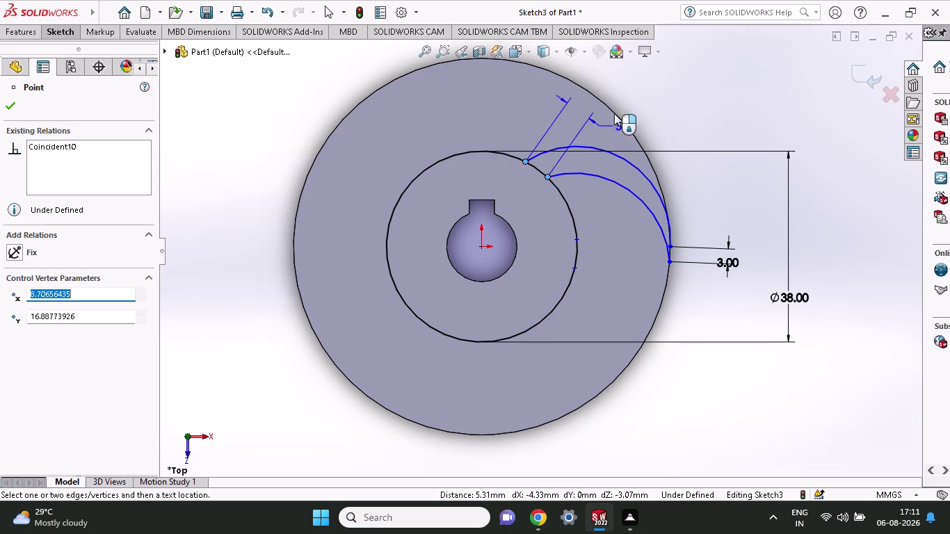
click(679, 85)
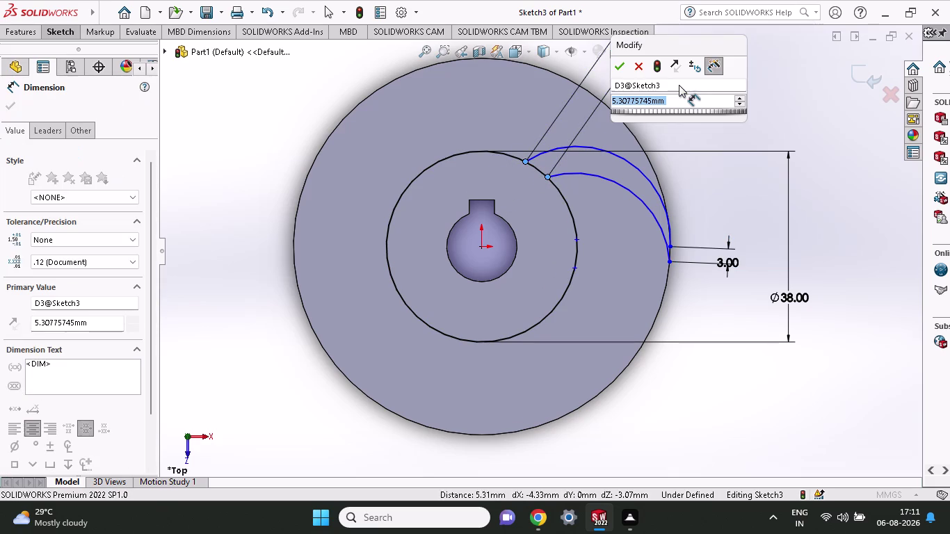
key(3)
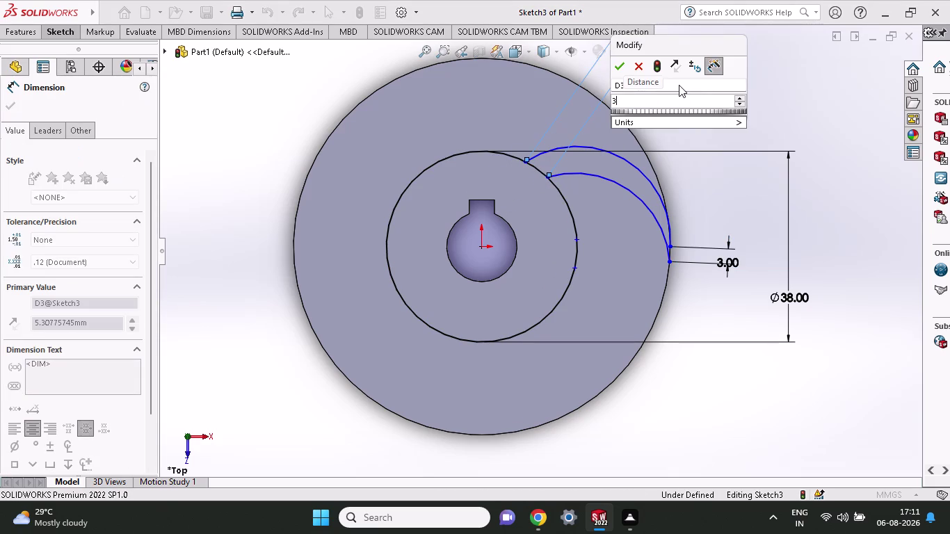
key(Return)
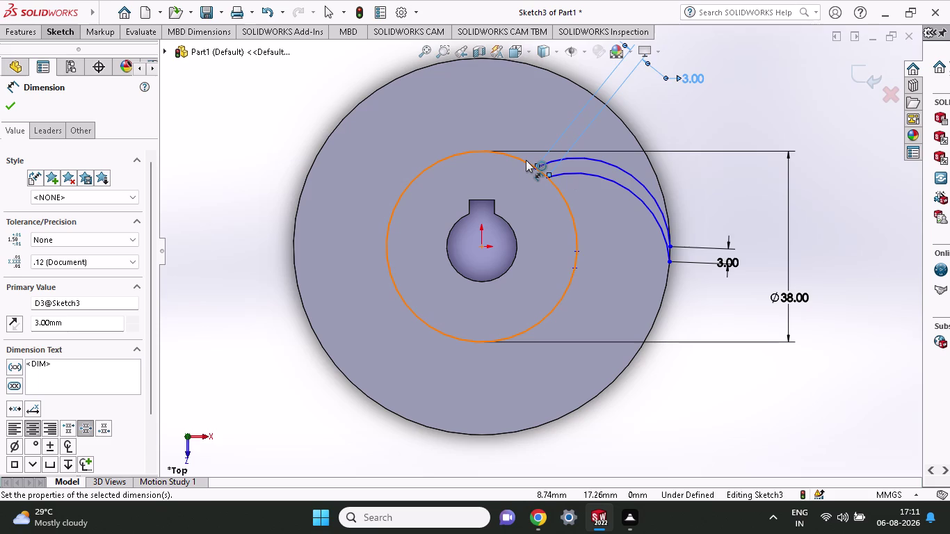
Dimension the outer arc radius to 31 mm.
click(617, 166)
click(738, 111)
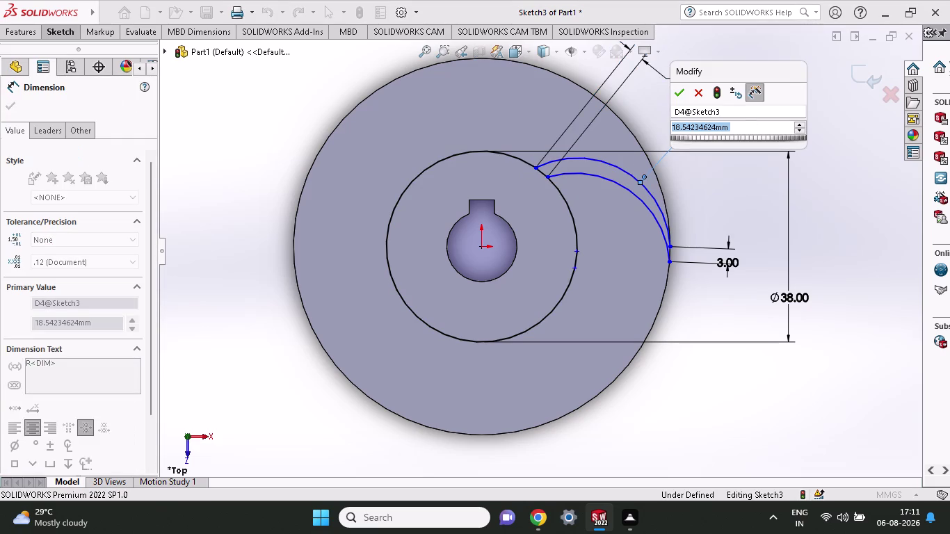
text(31)
key(Return)
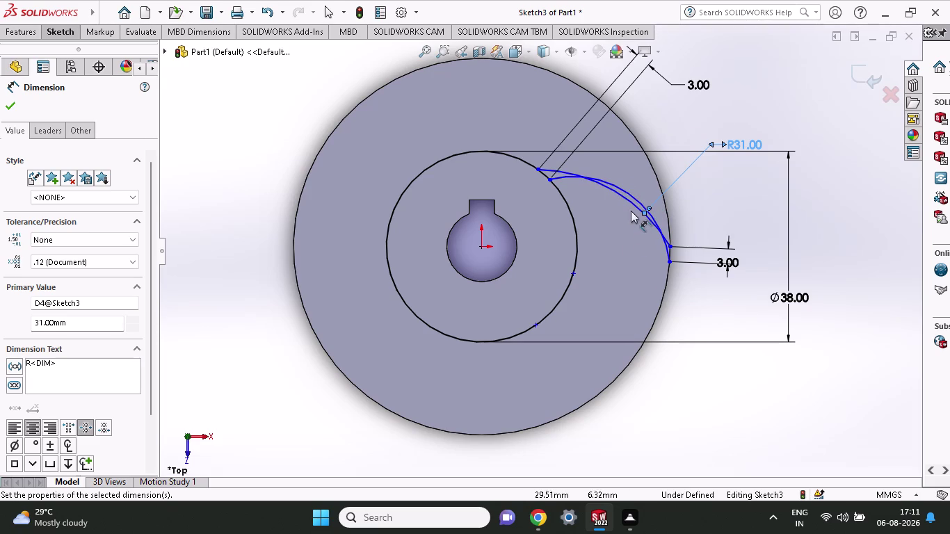
click(632, 194)
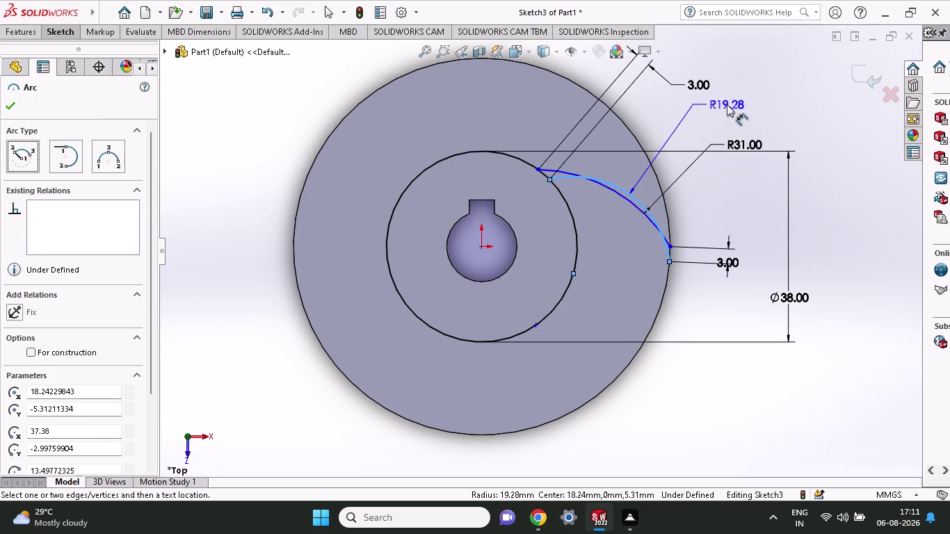
Try giving the inner arc radius 18, dismissing the over-defined sketch warnings.
click(726, 104)
text(18)
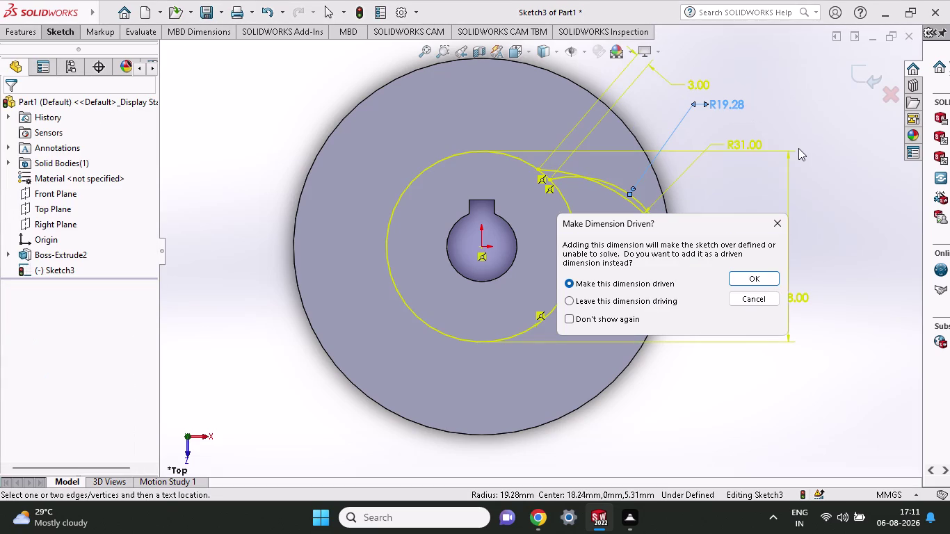
click(744, 294)
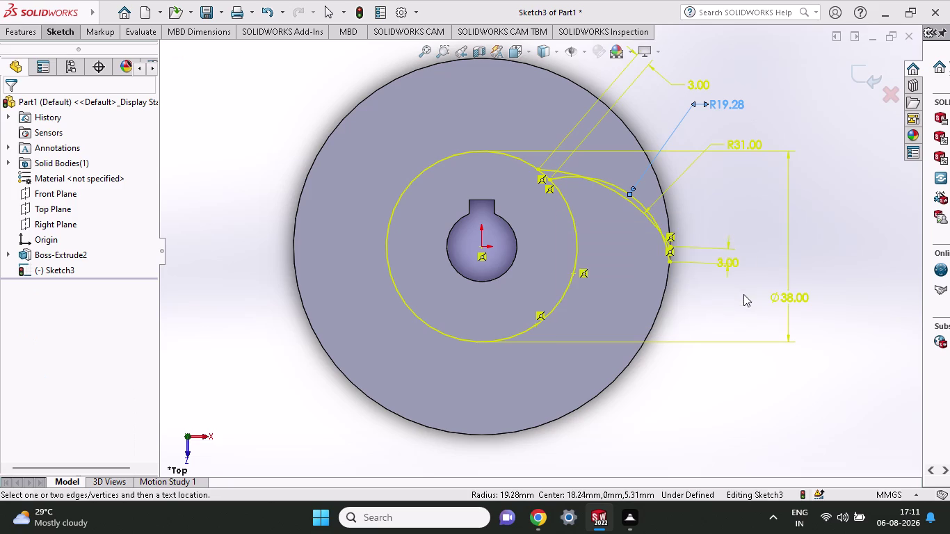
click(631, 195)
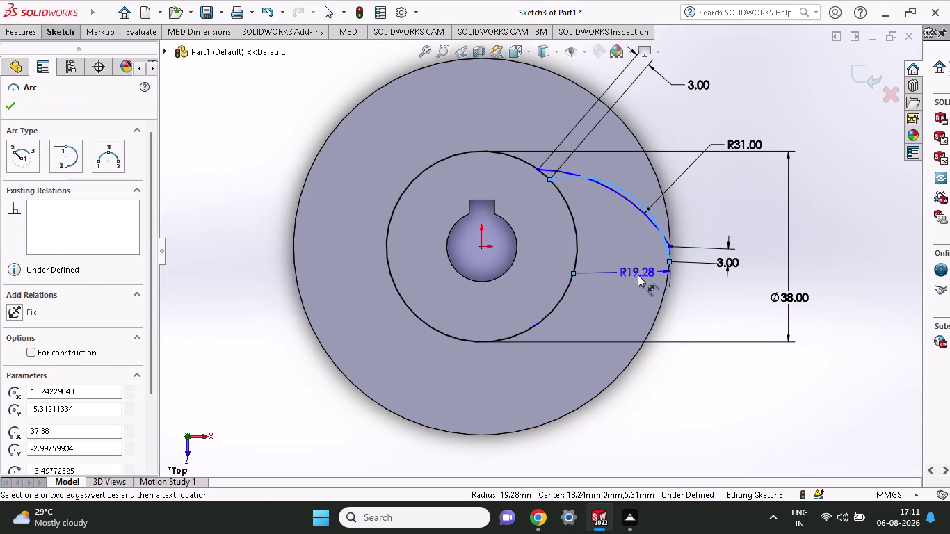
click(638, 276)
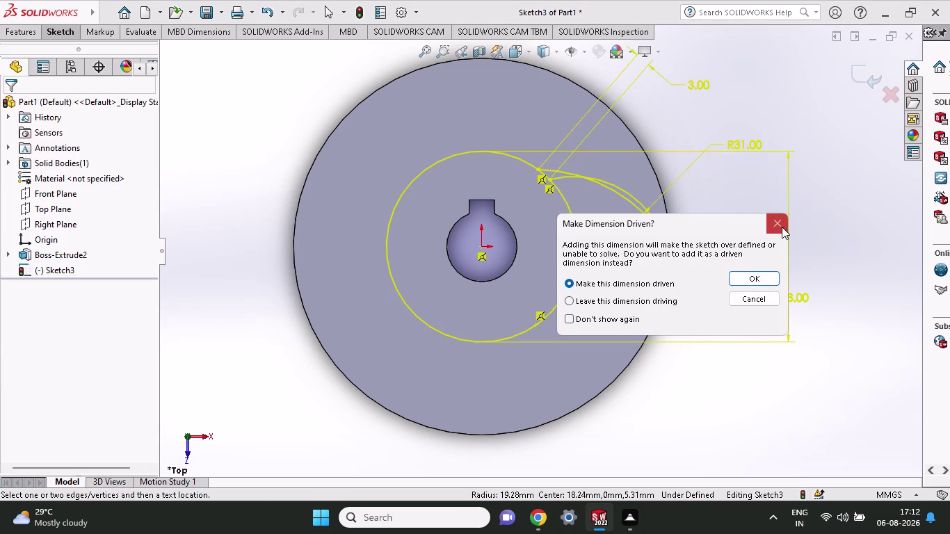
click(775, 225)
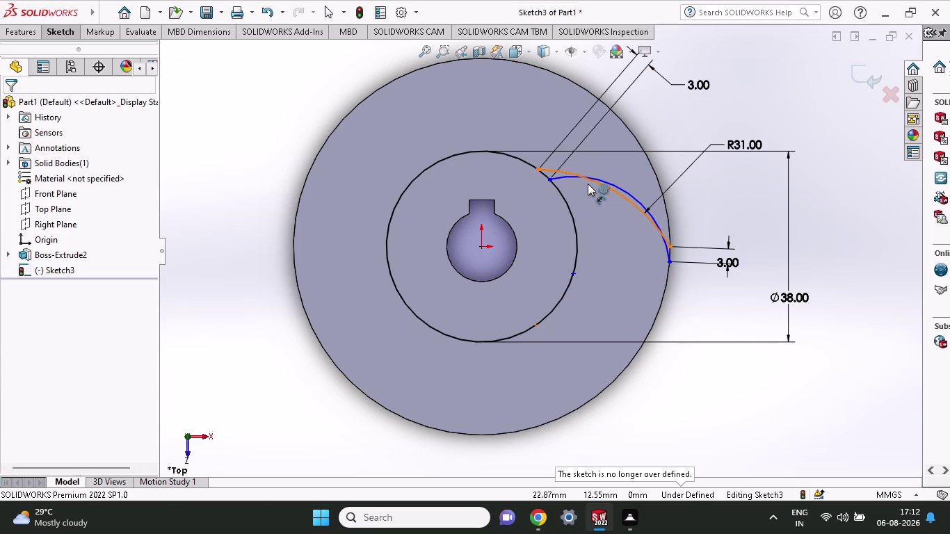
click(561, 176)
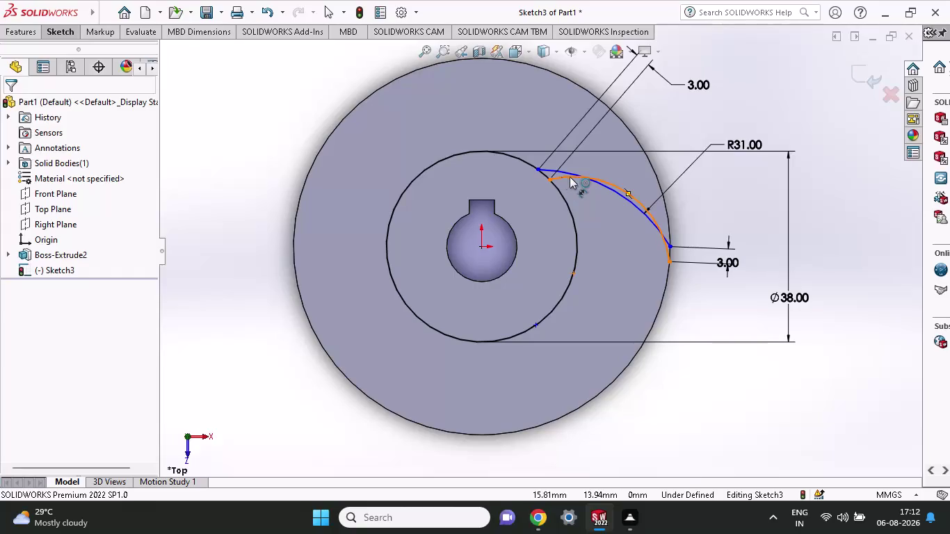
click(725, 125)
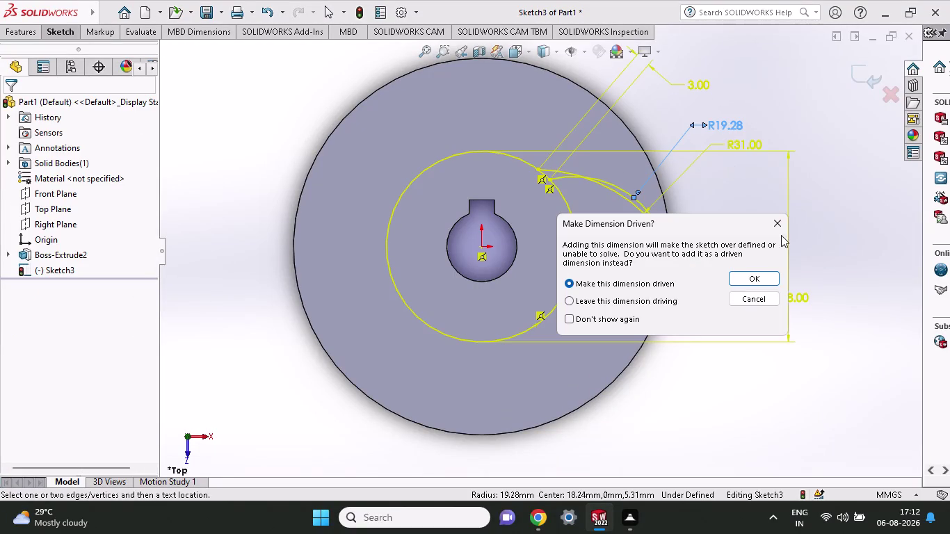
click(742, 298)
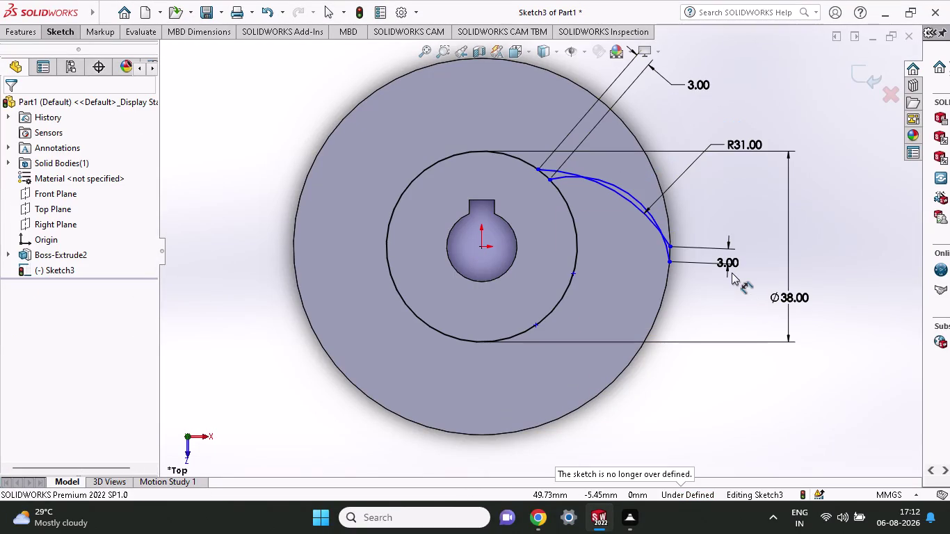
Undo the R31 radius and both 3 mm spacing dimensions.
key(ctrl+z)
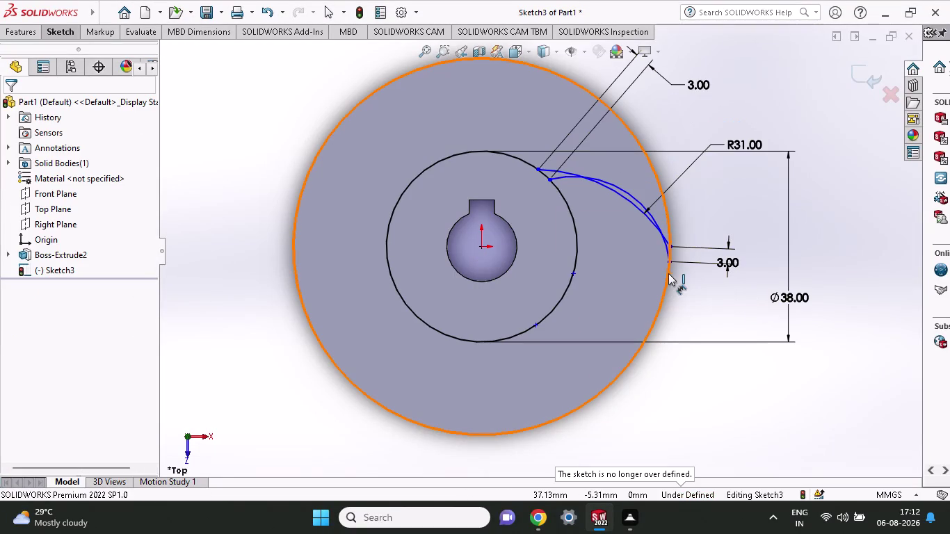
key(ctrl+z)
key(ctrl+z)
key(ctrl+z)
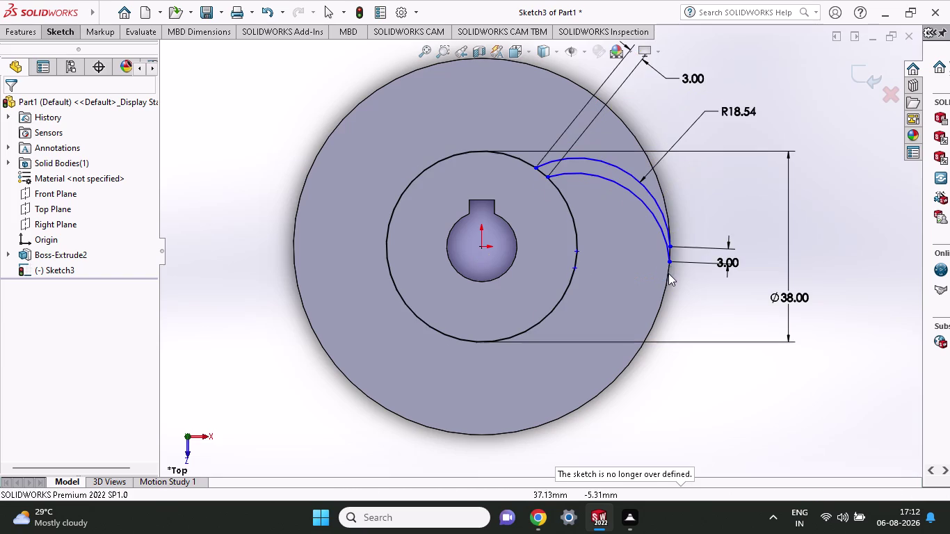
key(ctrl+z)
key(ctrl+z)
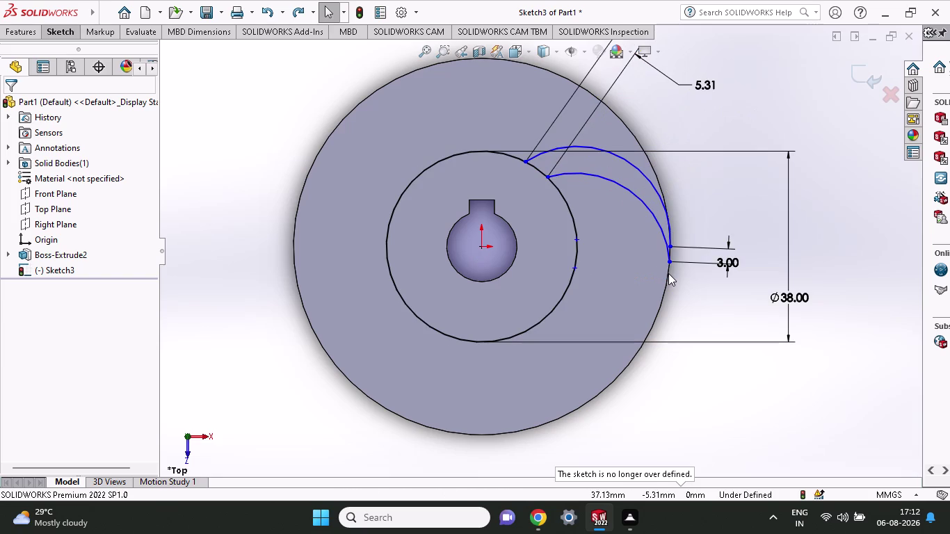
key(ctrl+z)
key(ctrl+z)
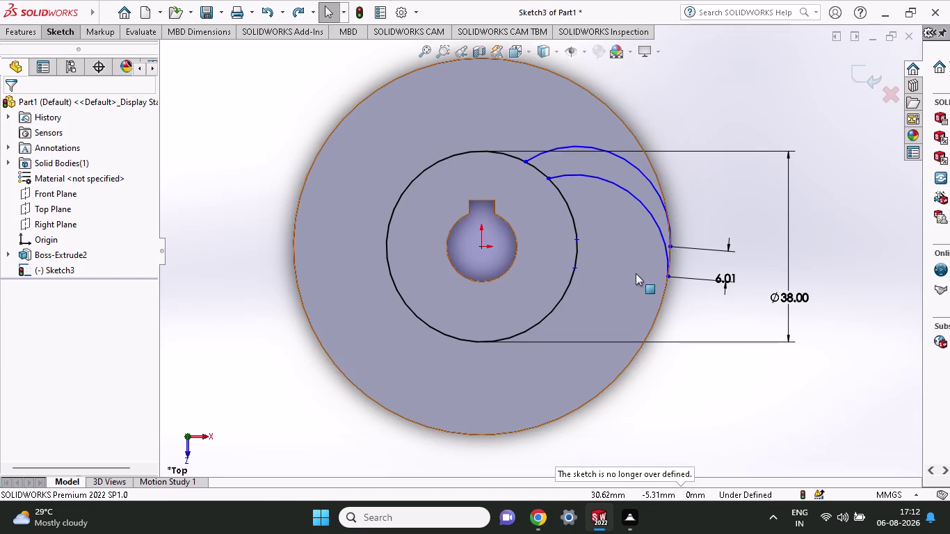
key(ctrl+z)
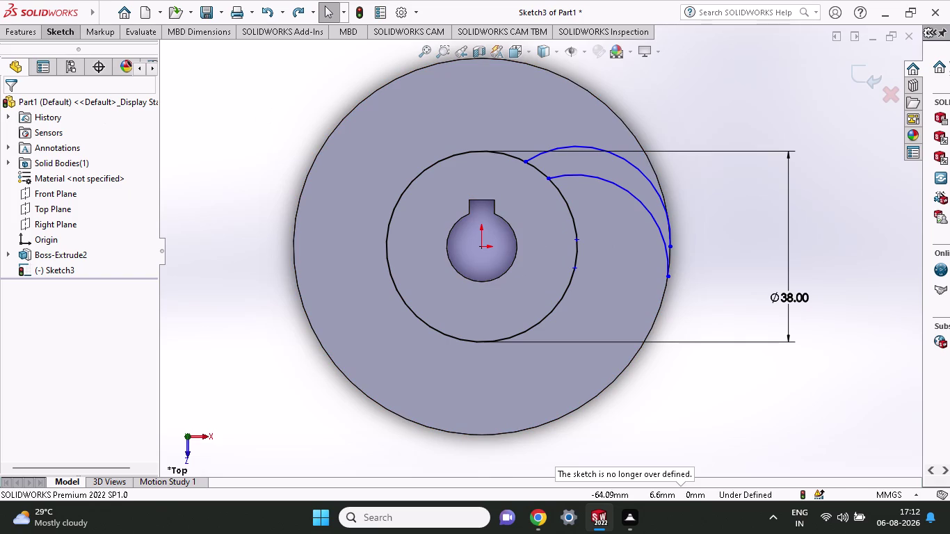
click(73, 34)
Dimension the inner arc radius to 28 mm.
click(67, 71)
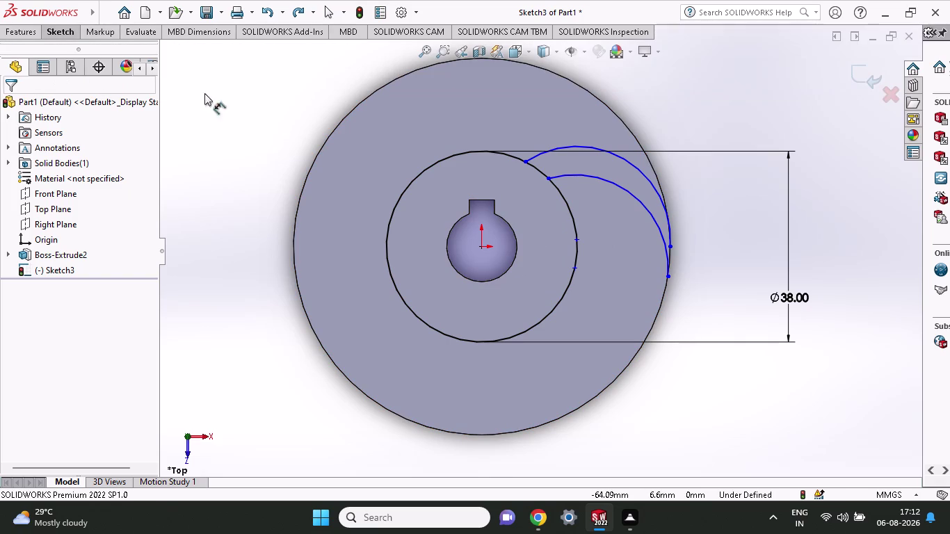
click(620, 190)
click(840, 246)
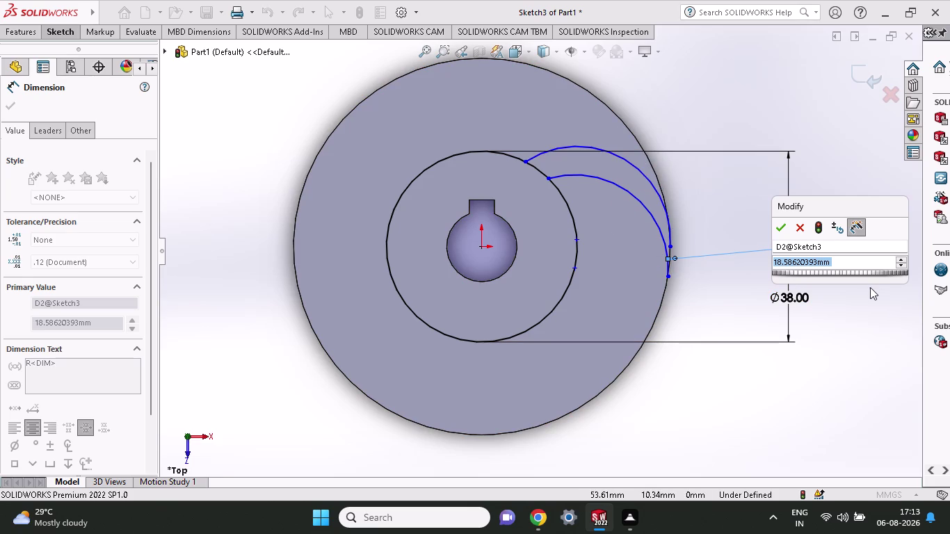
text(28)
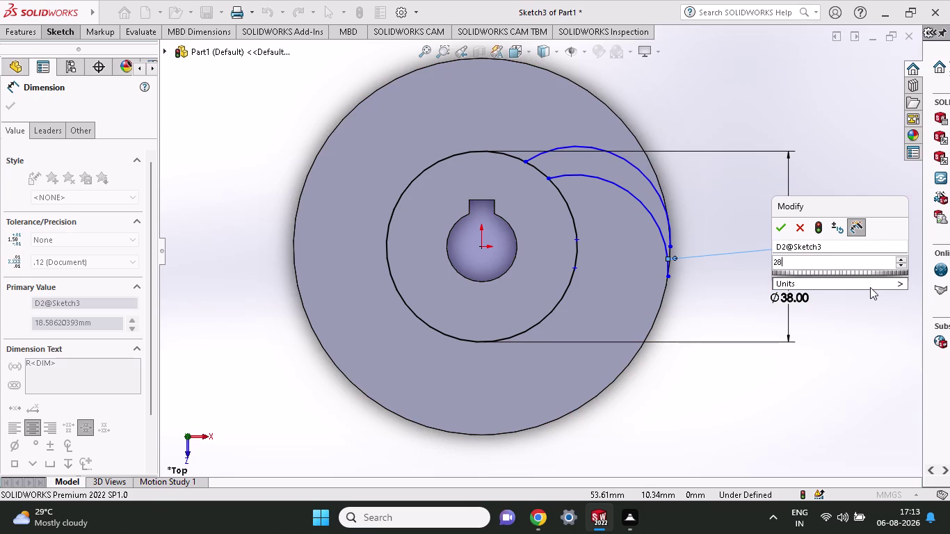
key(Return)
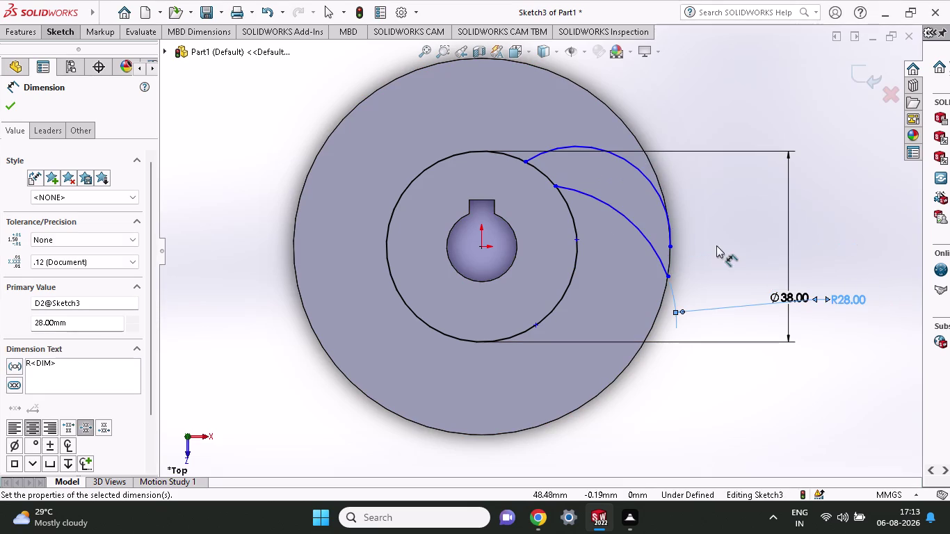
Try setting the other arc's radius to 31 mm, then undo it, keeping R18.60.
click(663, 211)
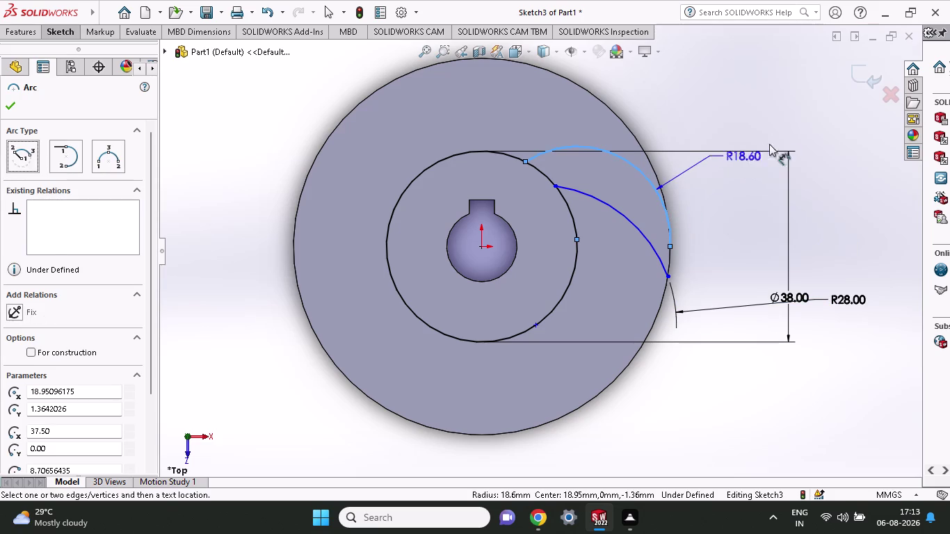
click(789, 133)
text(3)
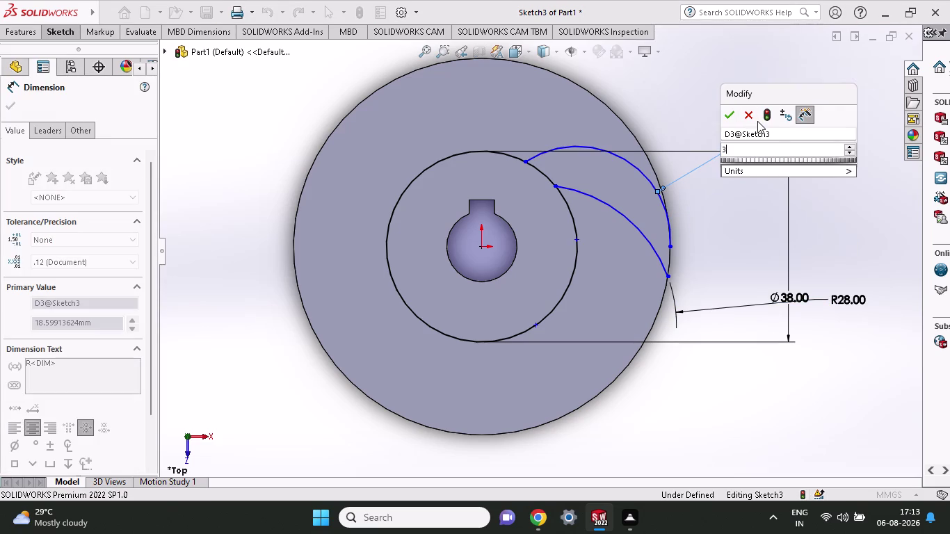
text(1)
key(Return)
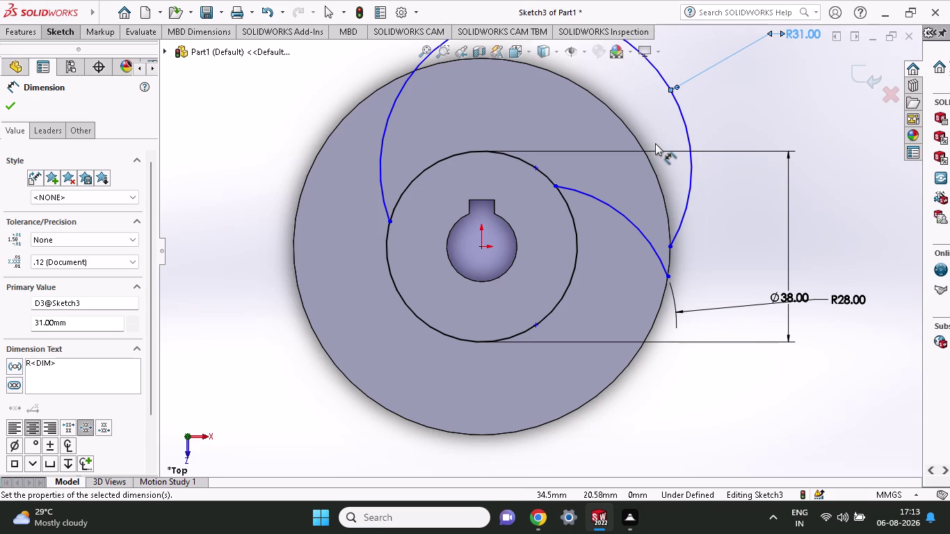
key(ctrl+z)
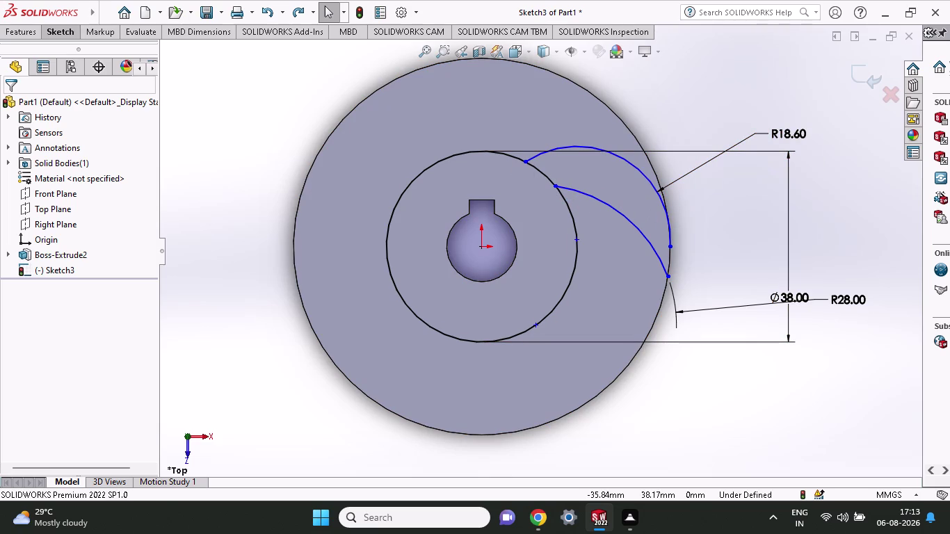
Restart Smart Dimension and select the R18.60 arc.
click(64, 26)
click(69, 51)
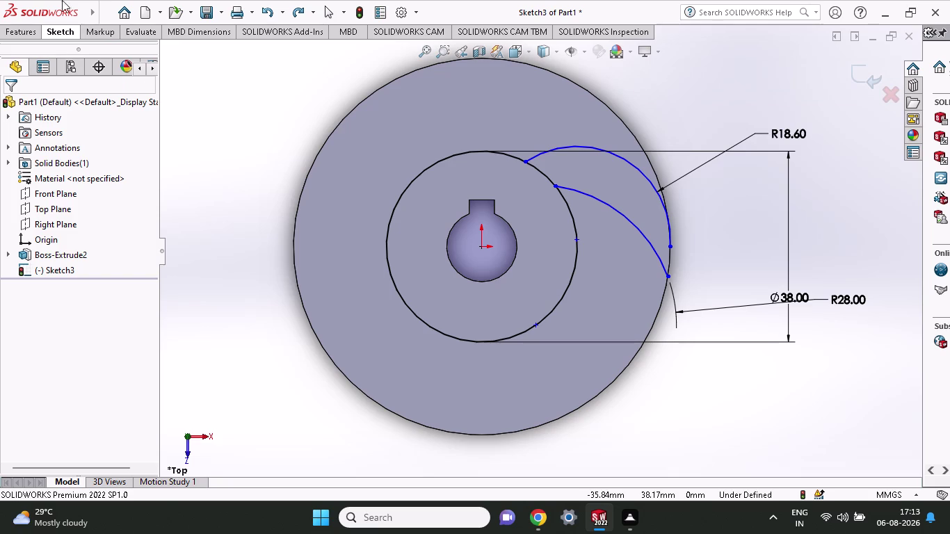
click(60, 30)
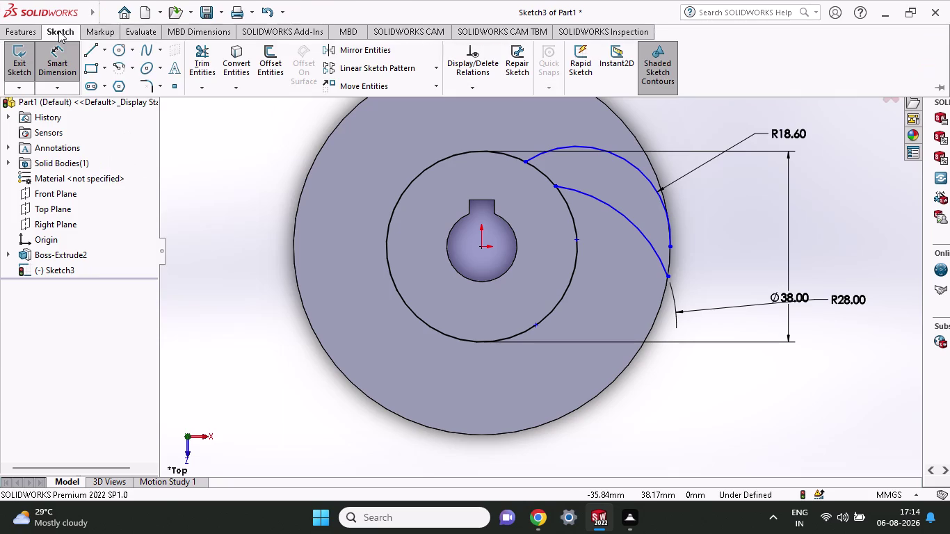
click(55, 60)
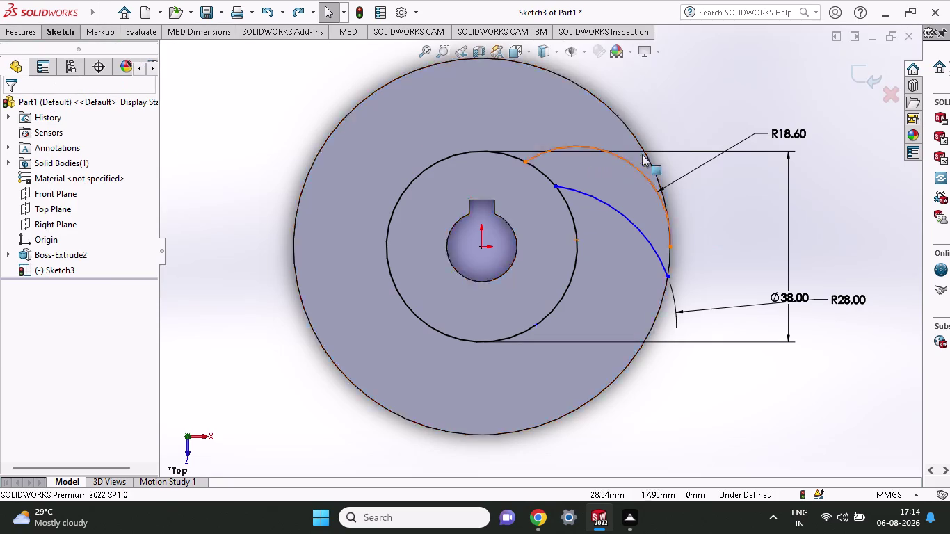
click(629, 163)
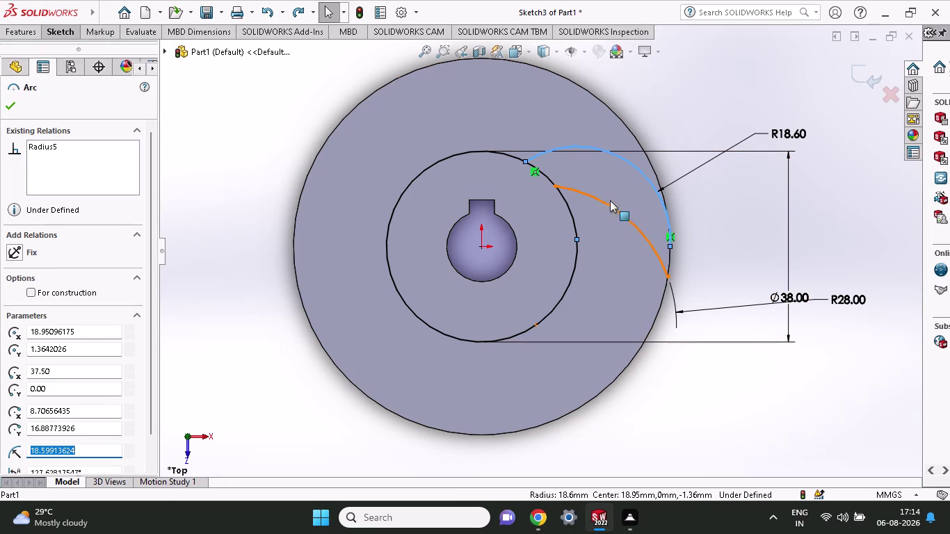
click(50, 37)
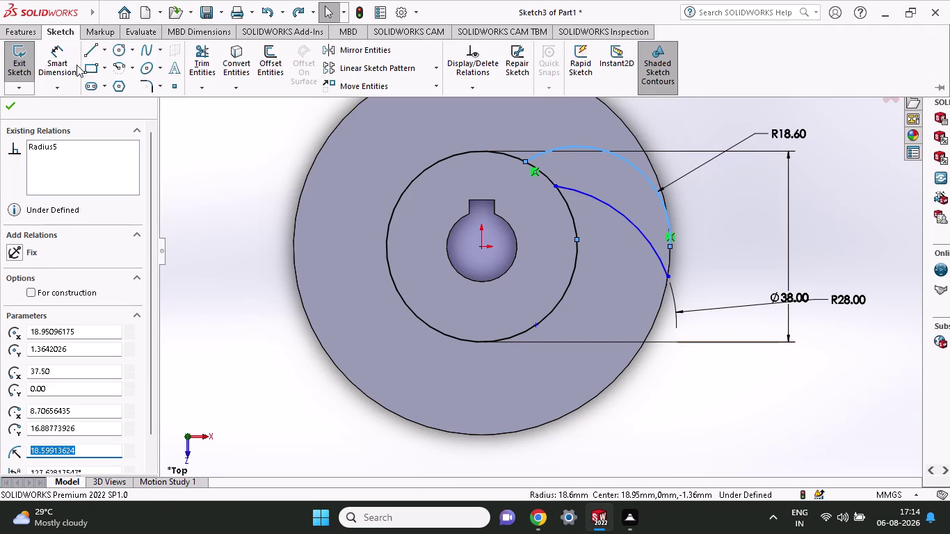
click(70, 64)
click(616, 210)
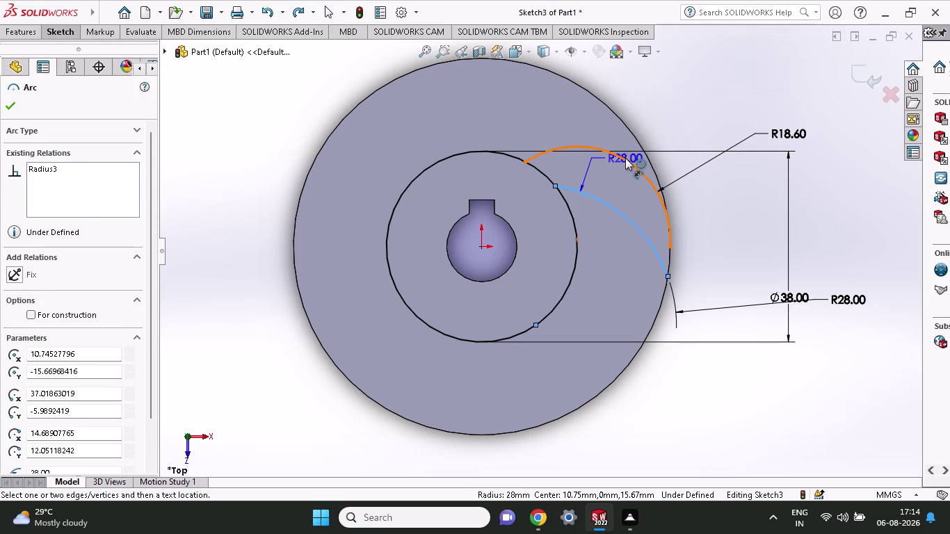
Add a vertical distance dimension to the R28 arc centre, try 3, undo, keeping 33.08.
click(625, 157)
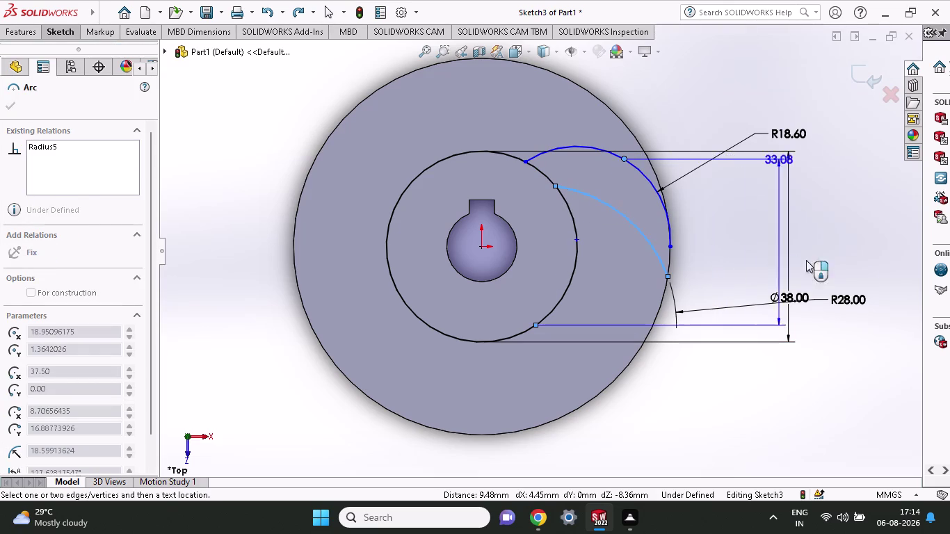
click(864, 271)
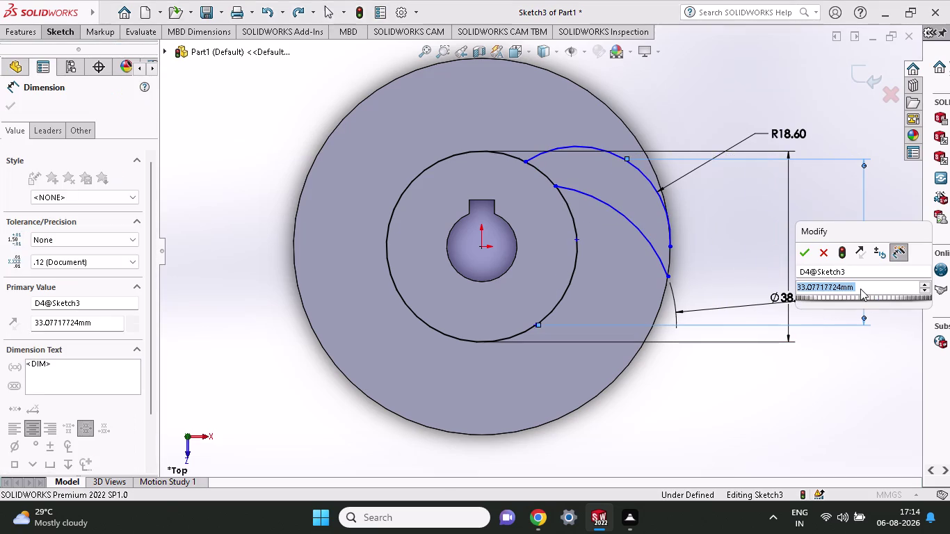
key(3)
key(Return)
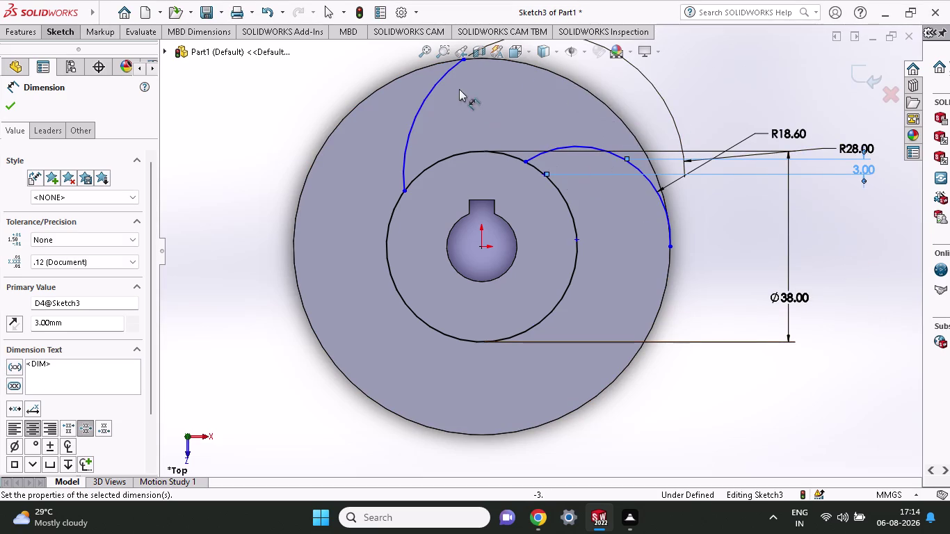
click(673, 120)
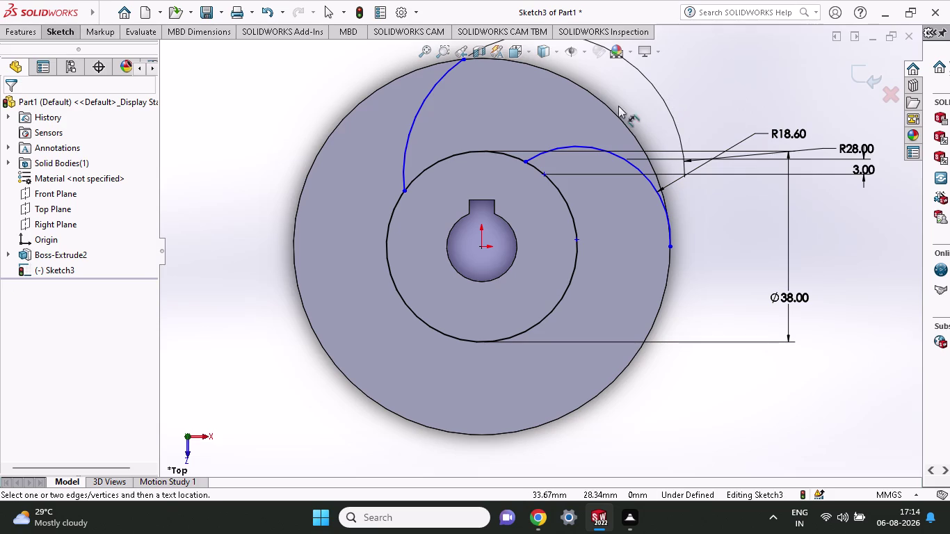
click(415, 119)
click(751, 80)
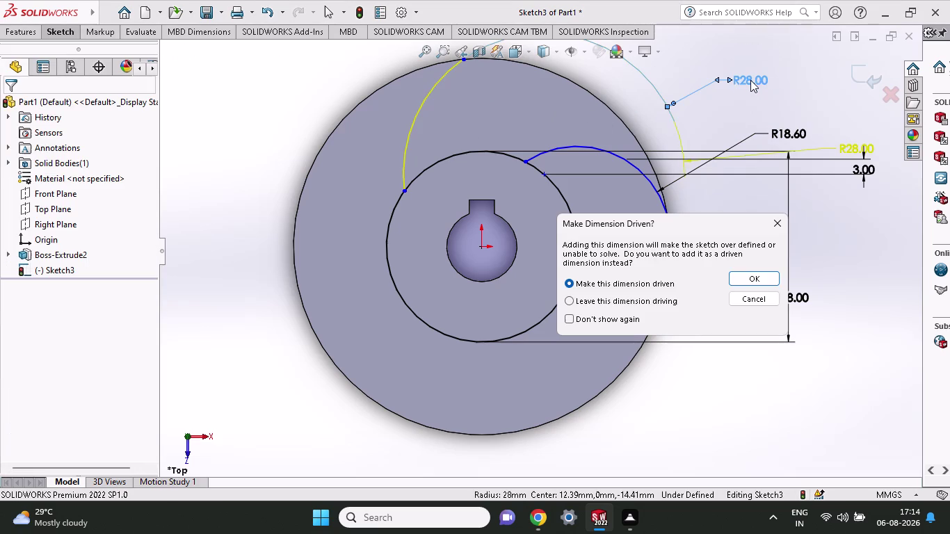
key(Escape)
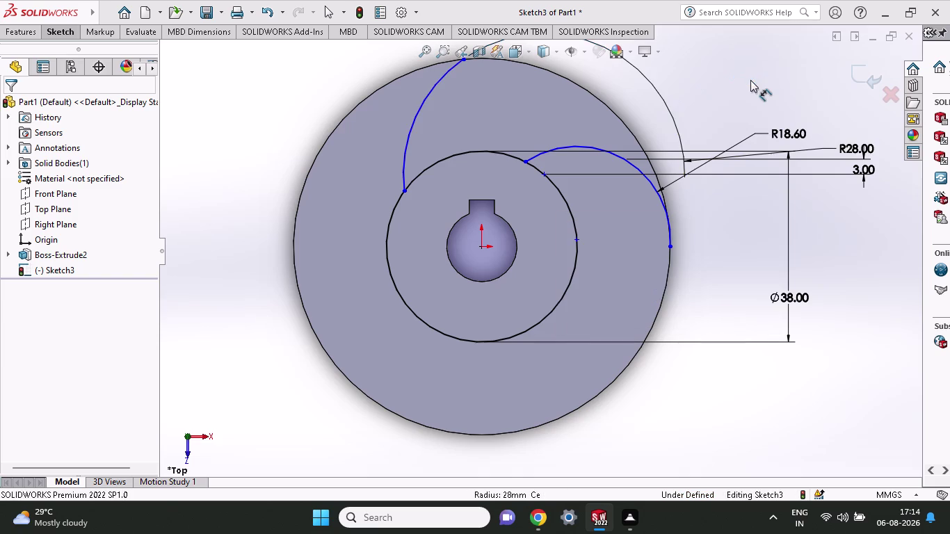
key(ctrl+z)
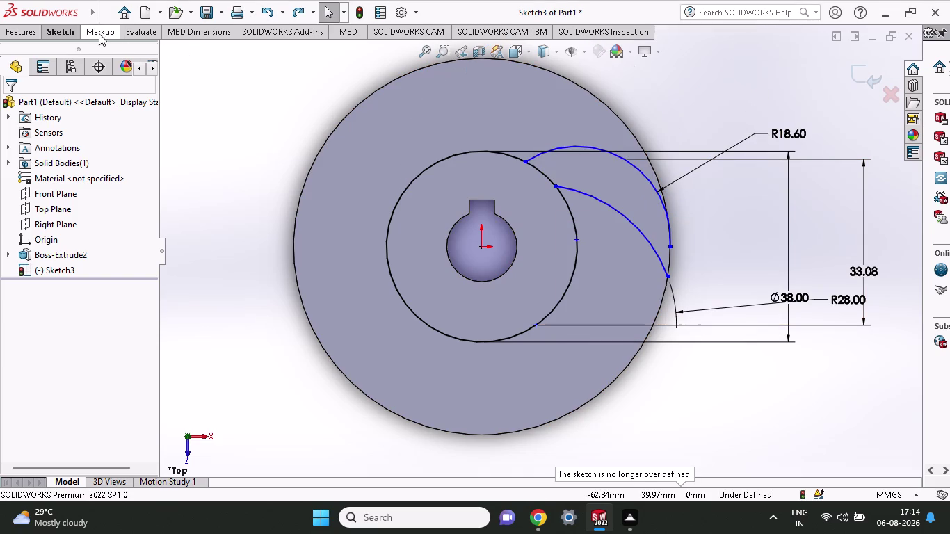
click(63, 34)
click(57, 63)
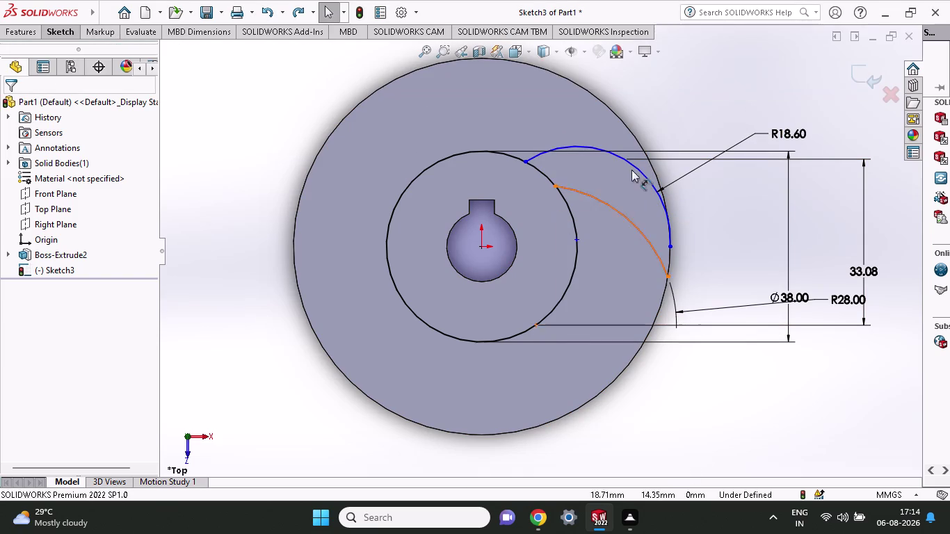
click(640, 171)
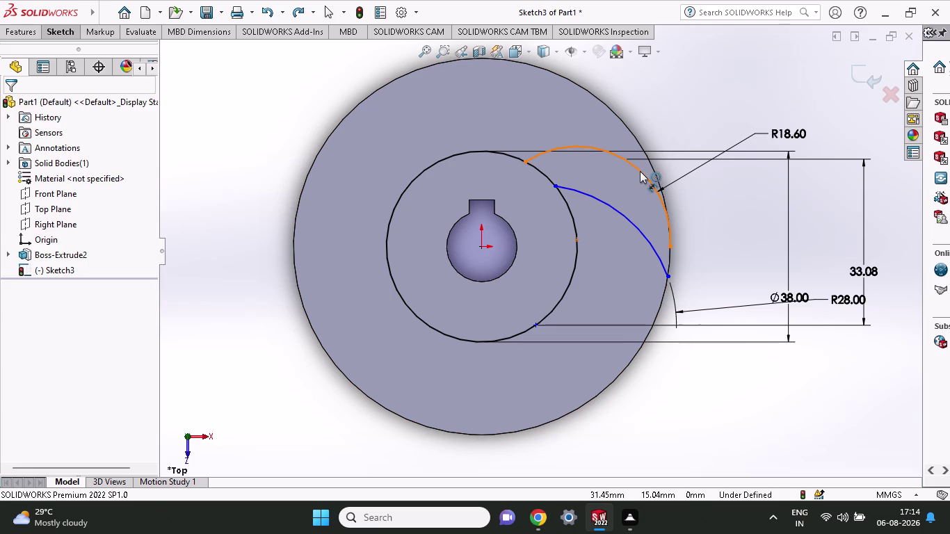
click(625, 212)
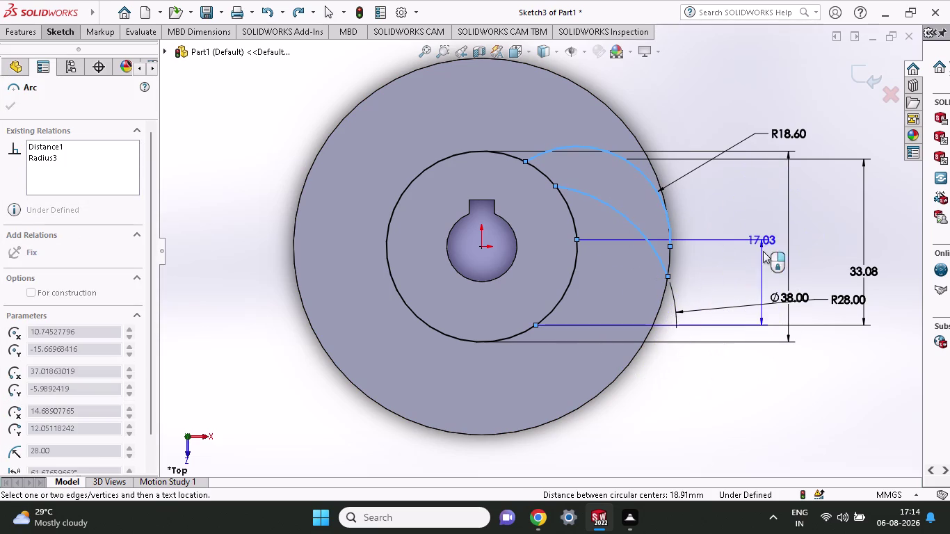
click(760, 247)
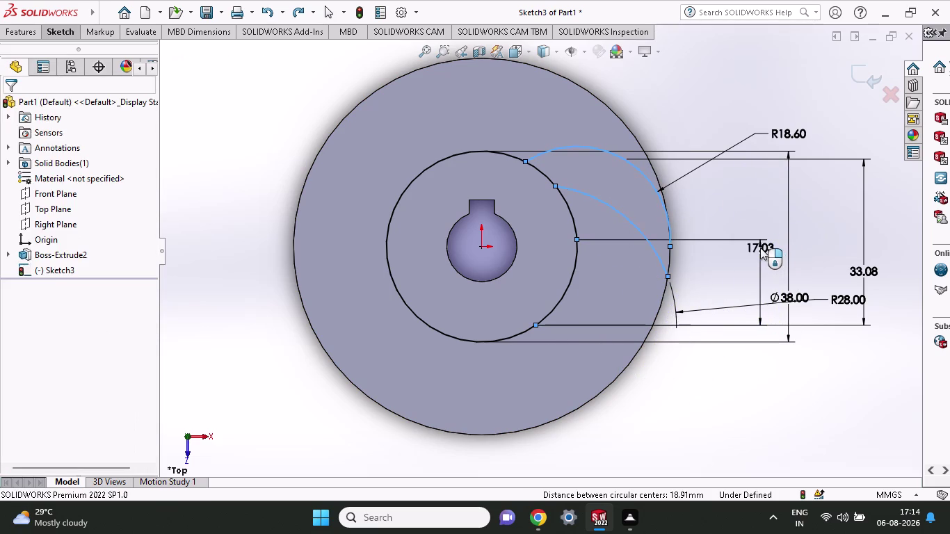
key(3)
key(Return)
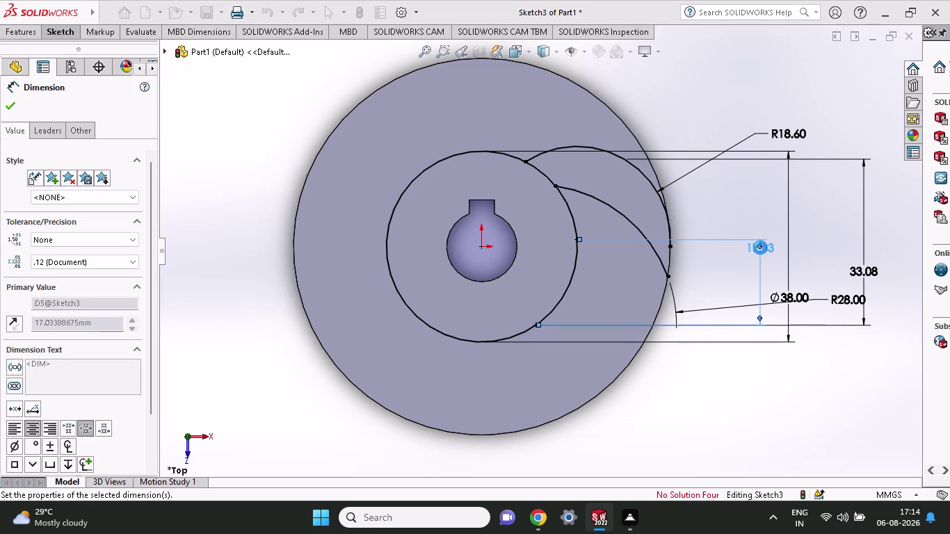
click(557, 255)
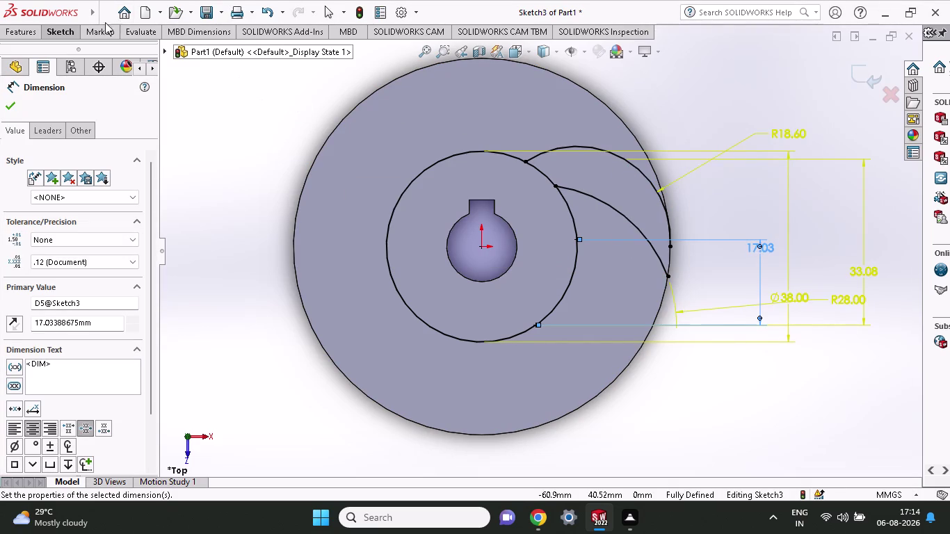
click(67, 33)
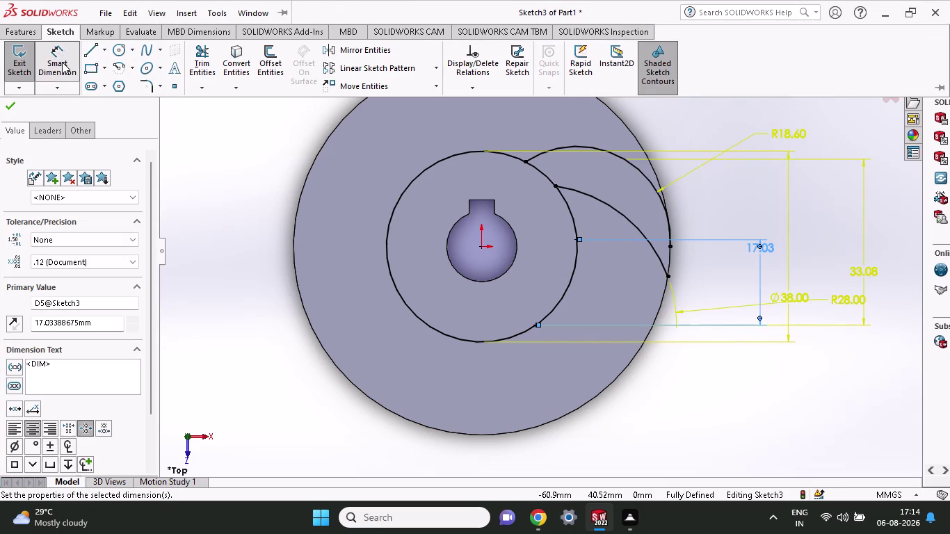
click(61, 62)
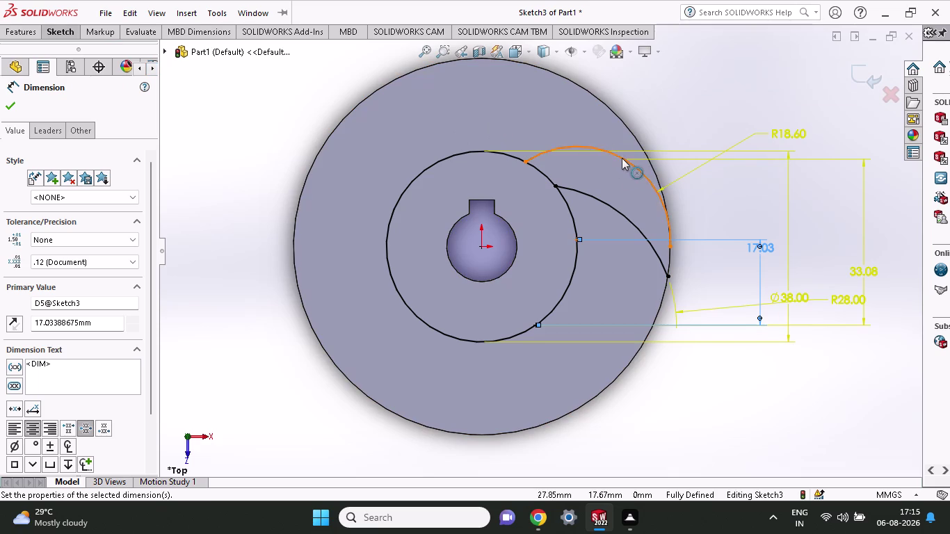
key(Escape)
key(ctrl+z)
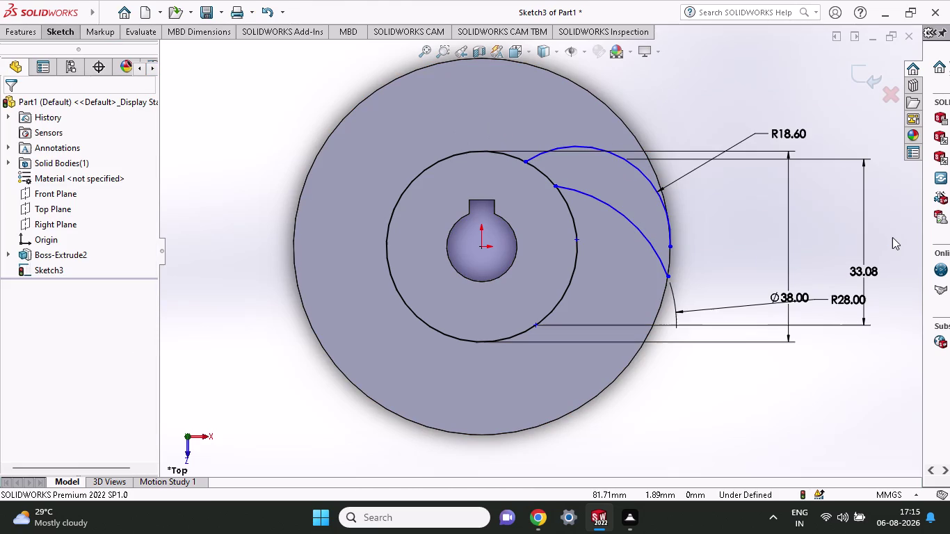
key(ctrl+z)
key(ctrl+z)
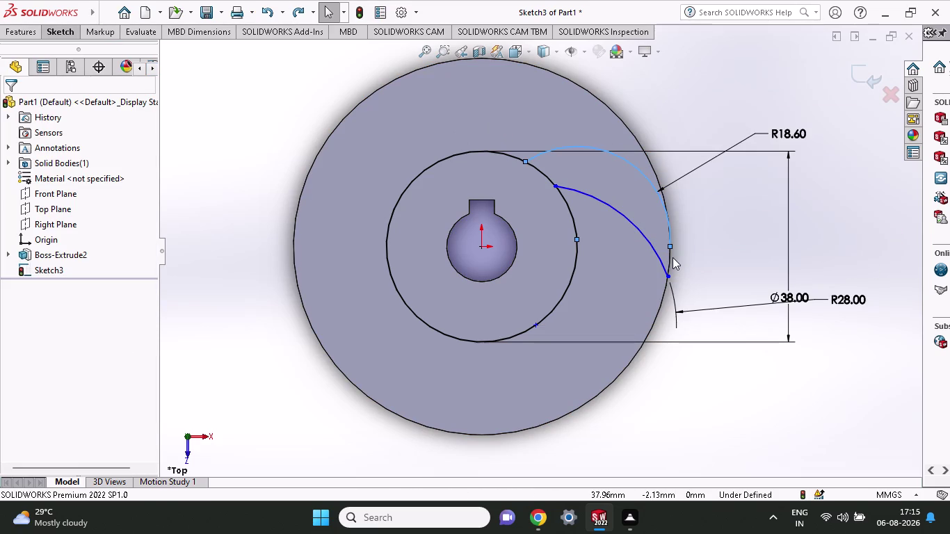
key(ctrl+z)
key(ctrl+z)
key(ctrl+z)
key(ctrl+z)
key(ctrl+z)
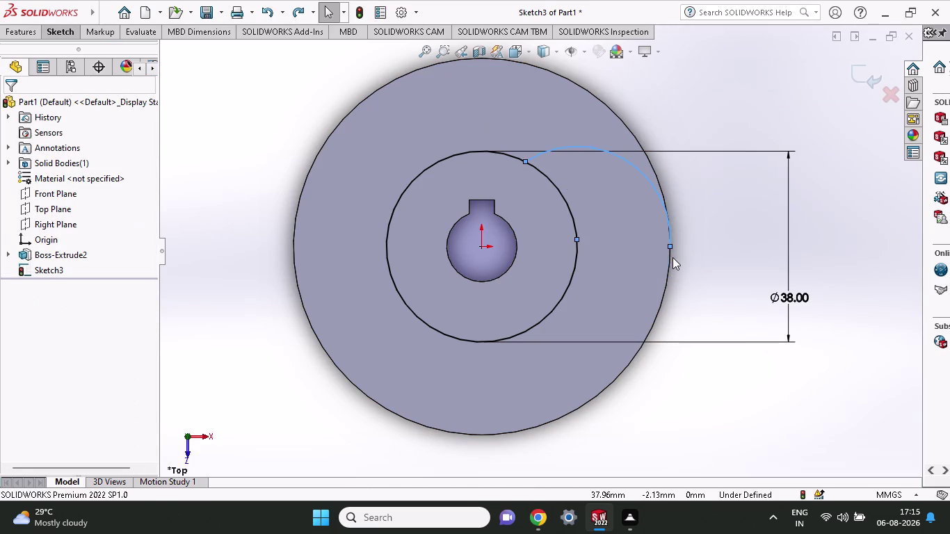
click(70, 34)
click(130, 68)
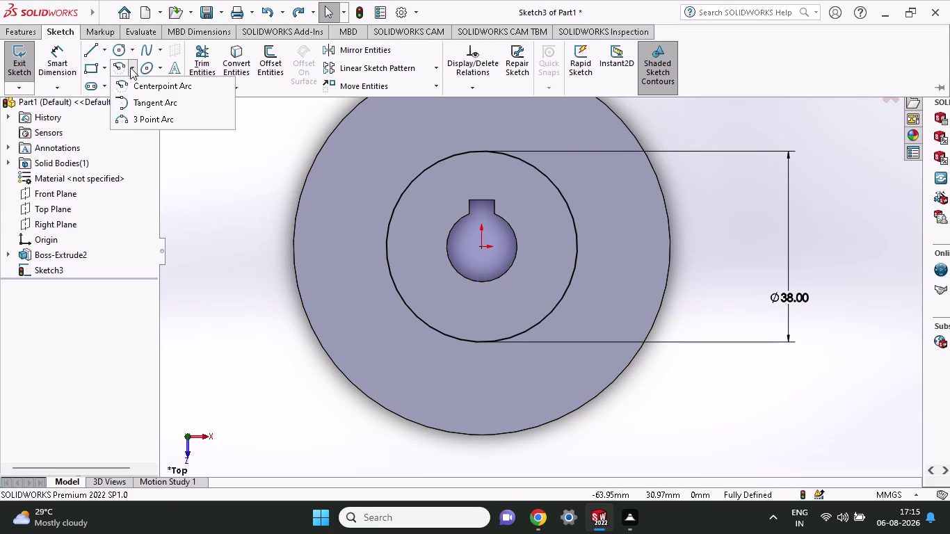
click(135, 108)
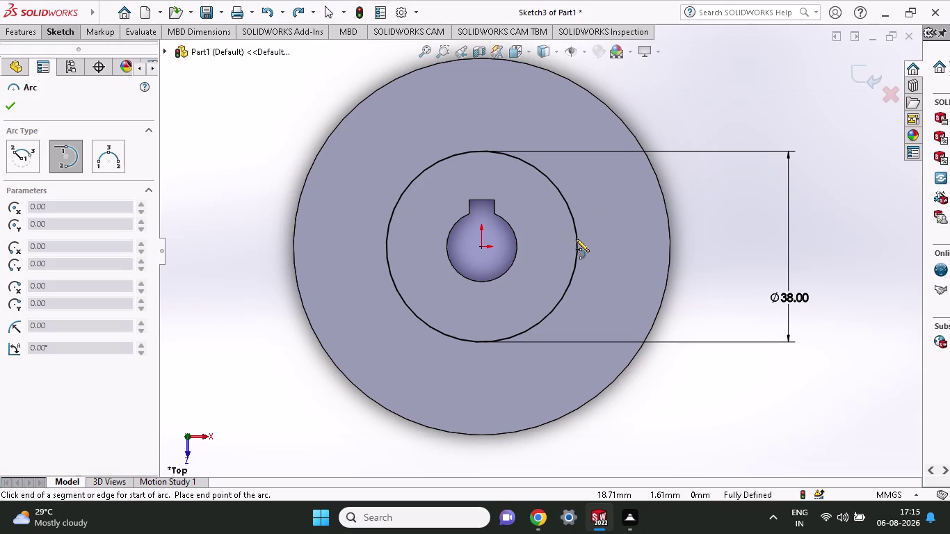
click(575, 238)
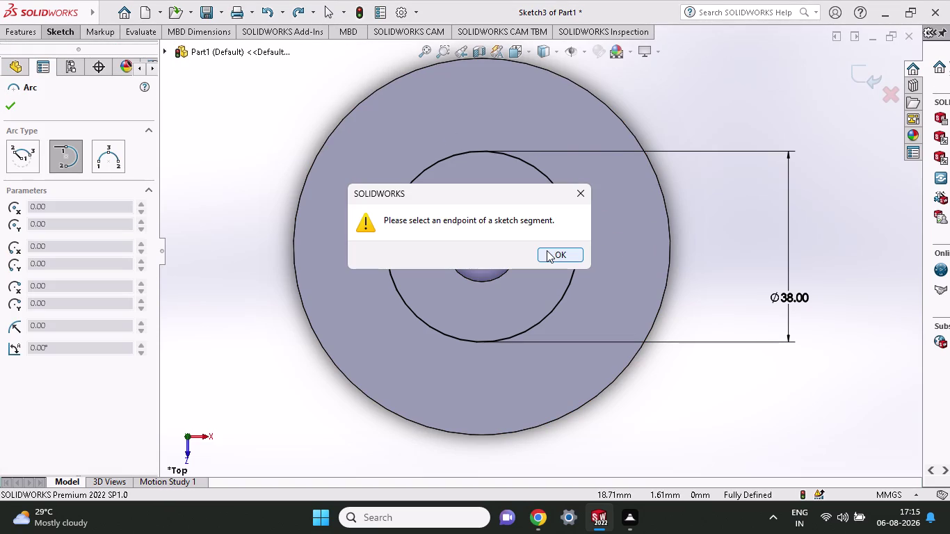
click(546, 250)
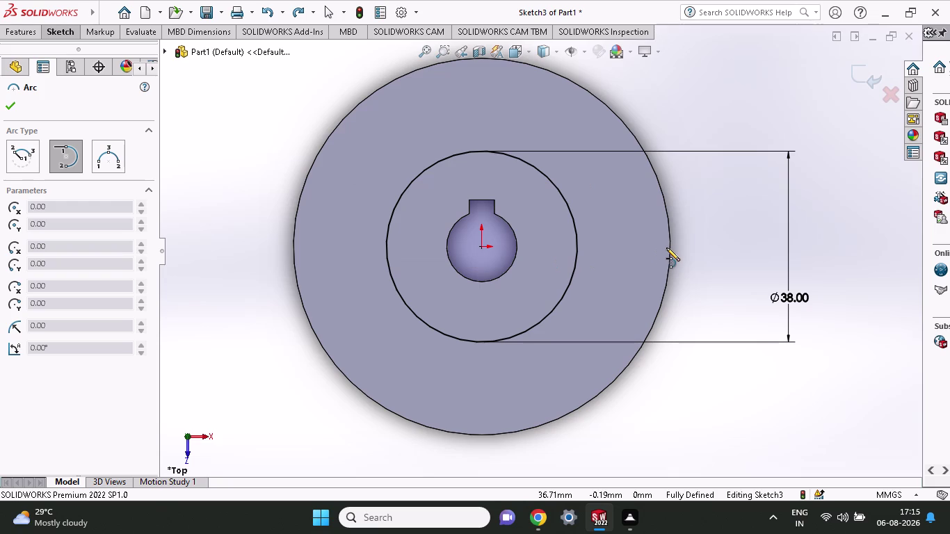
click(669, 247)
click(559, 252)
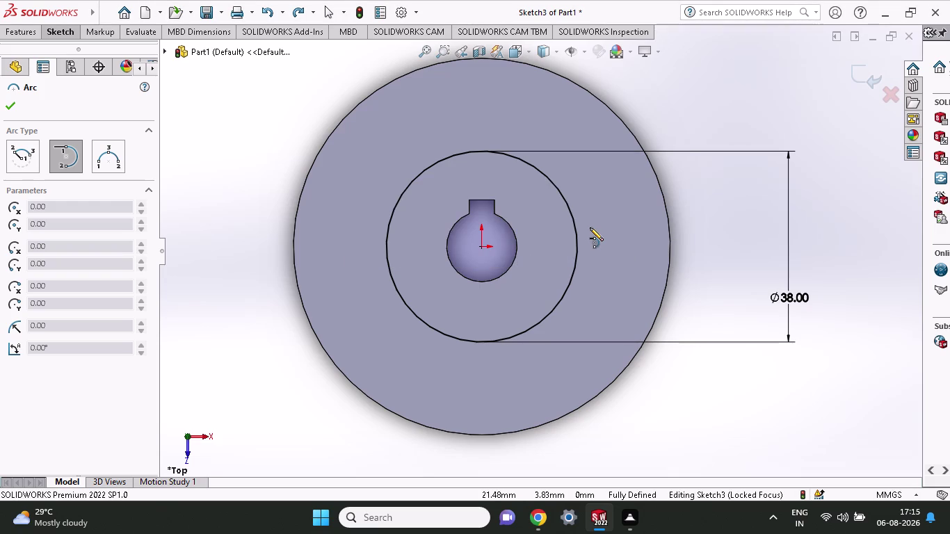
key(Escape)
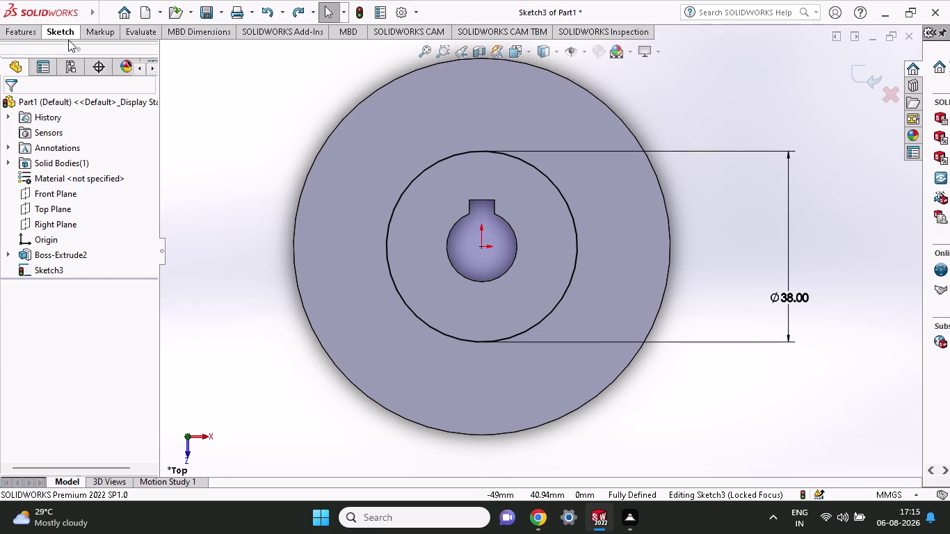
click(69, 36)
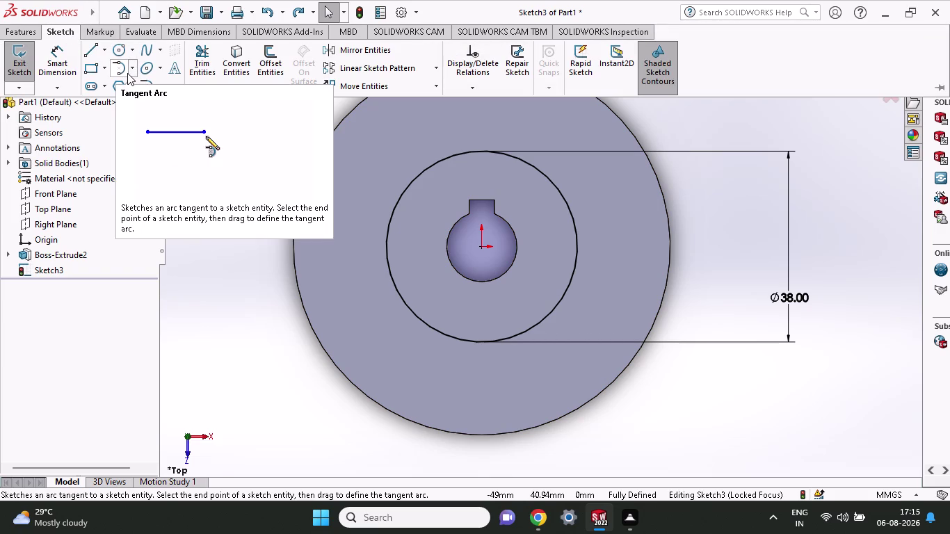
click(131, 73)
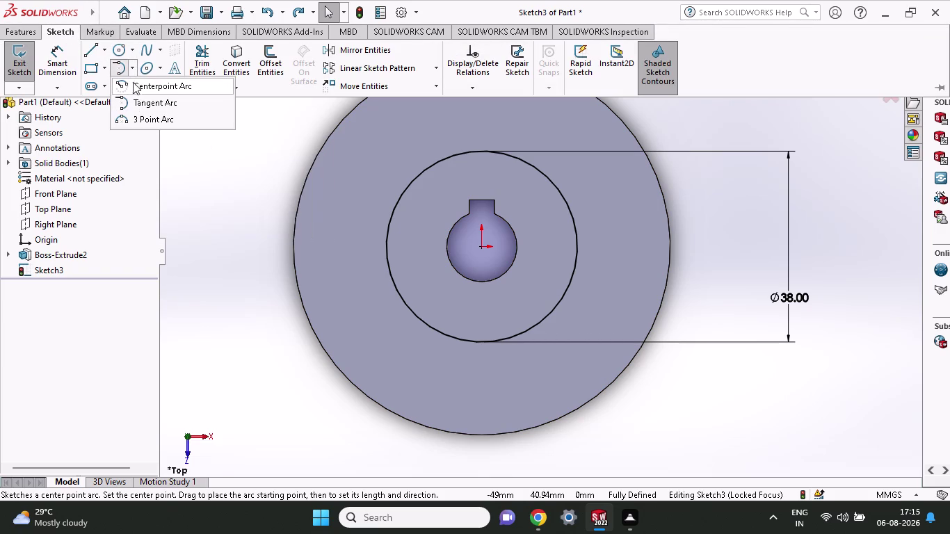
click(133, 84)
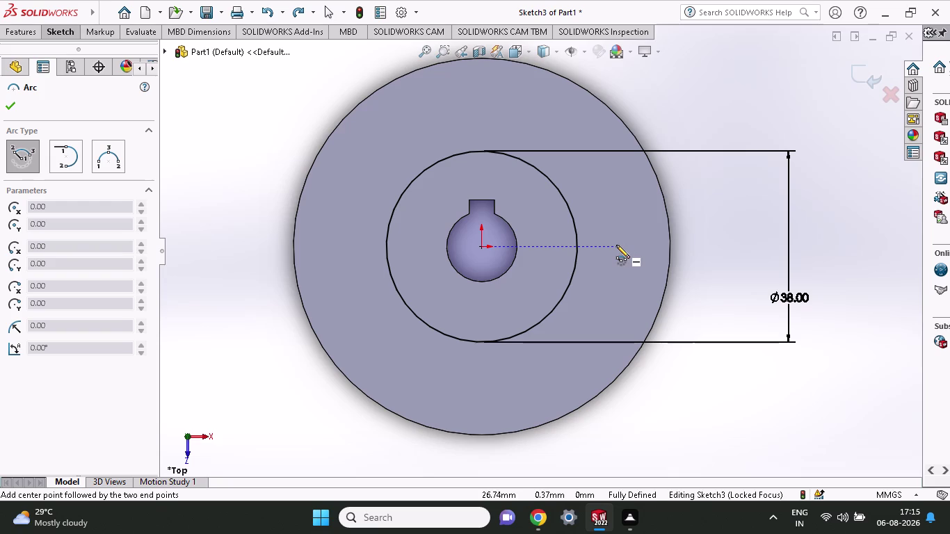
click(621, 244)
click(575, 248)
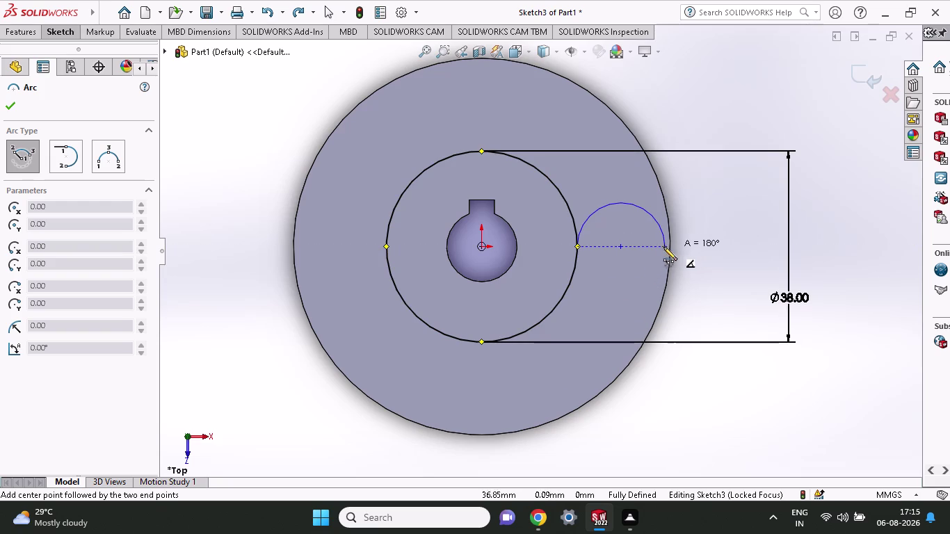
key(Escape)
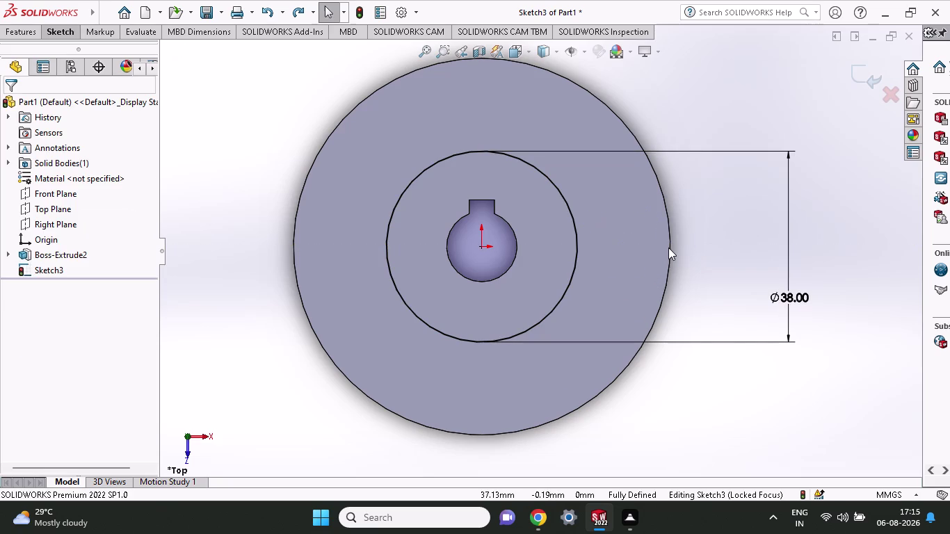
Undo two edits and draw a circle at the origin, radius about 29.6 mm.
key(ctrl+z)
key(ctrl+z)
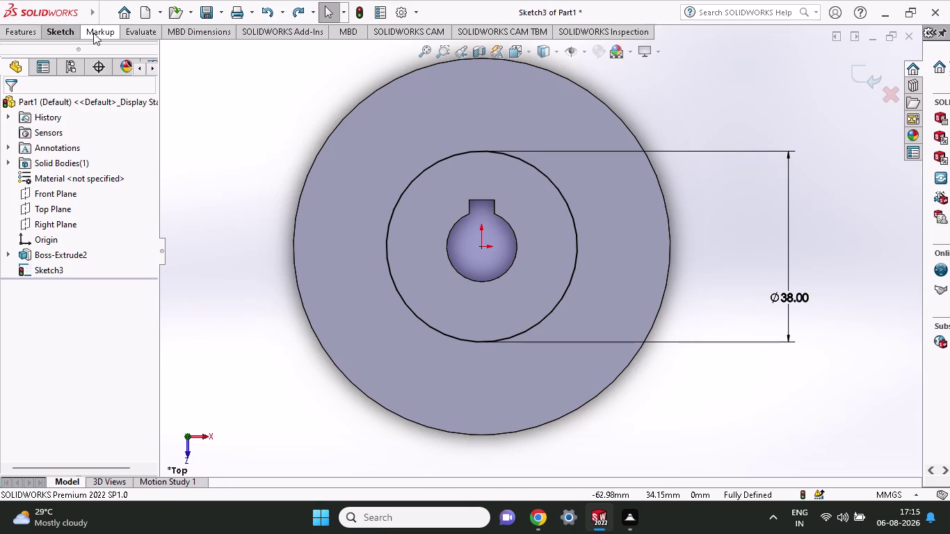
click(60, 32)
click(115, 57)
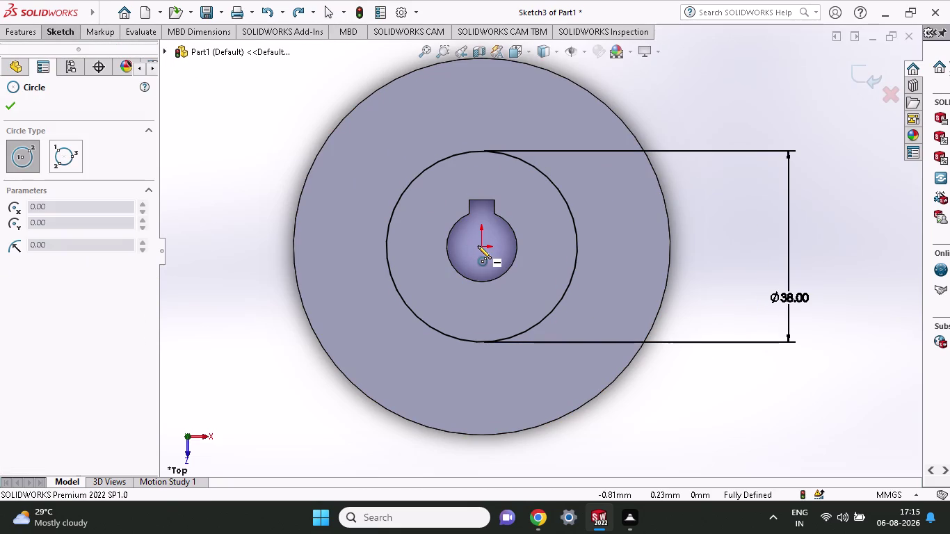
click(478, 245)
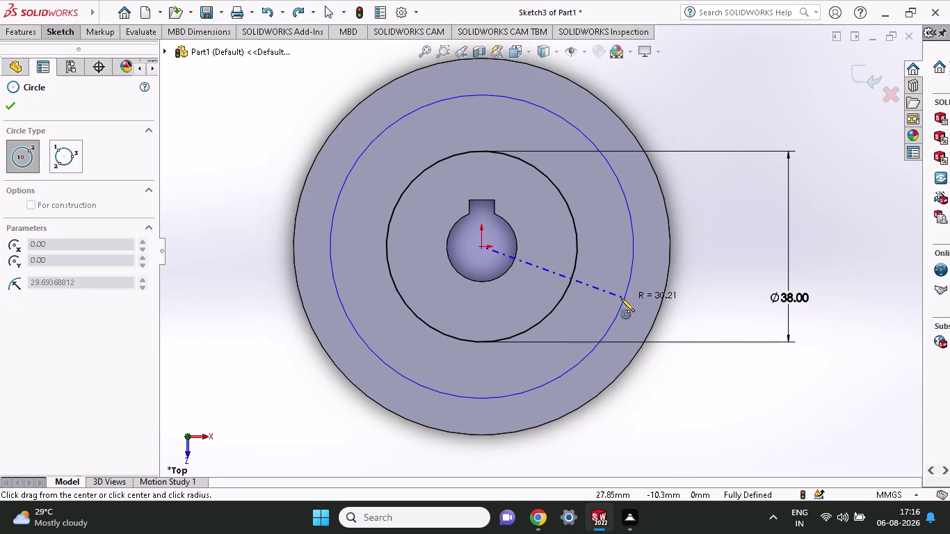
click(621, 299)
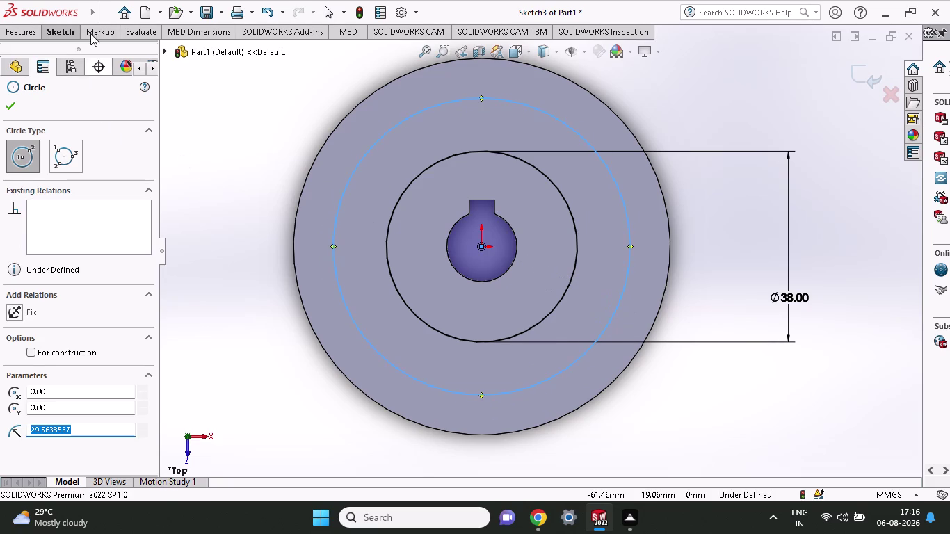
Dimension the trial circle's diameter, try 37 mm, then undo that value.
click(63, 28)
click(48, 64)
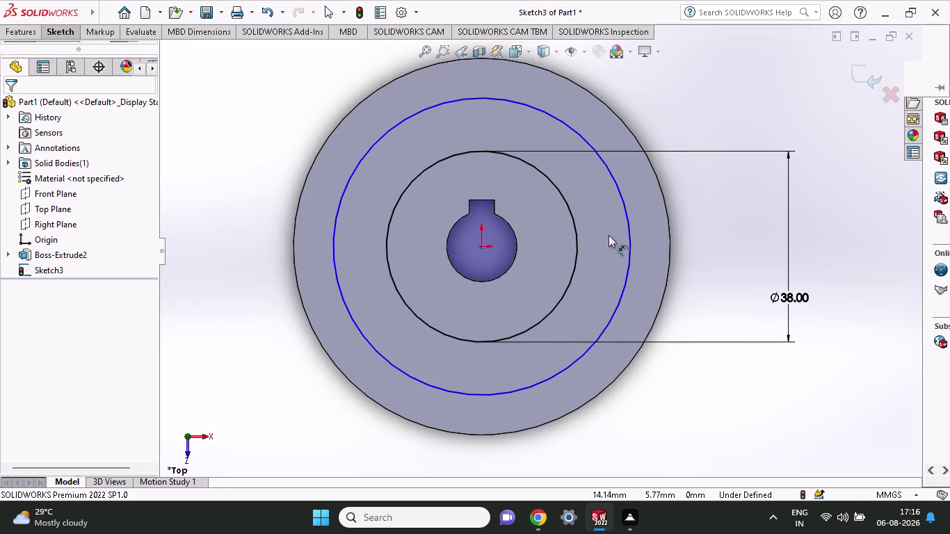
click(624, 282)
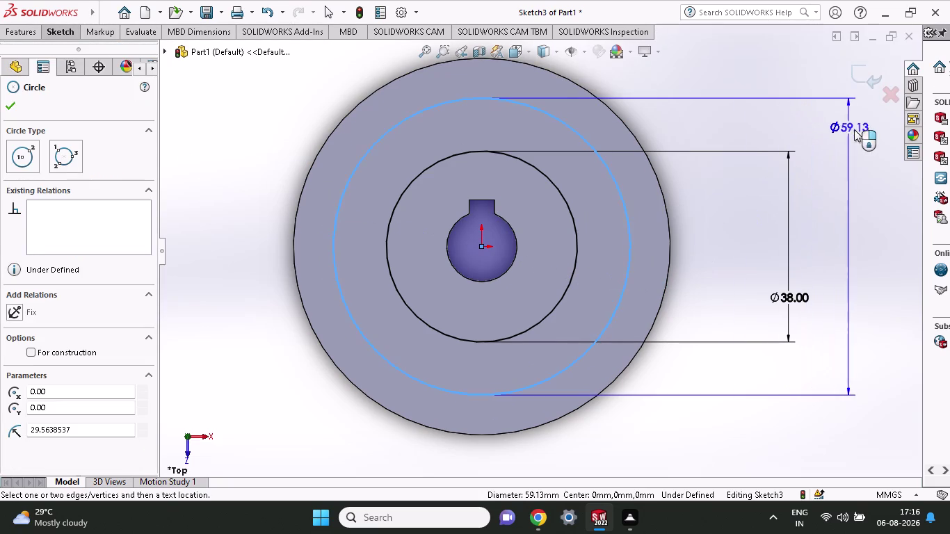
click(854, 132)
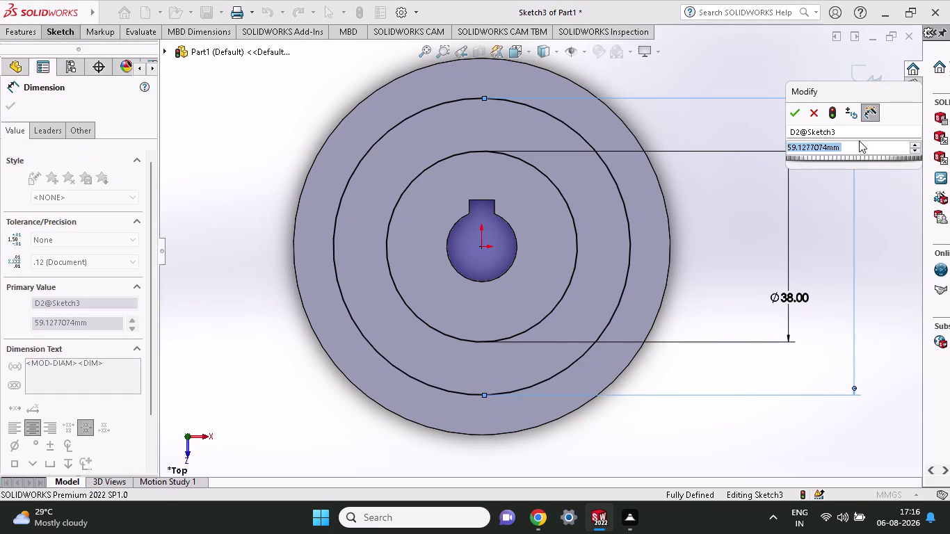
key(7)
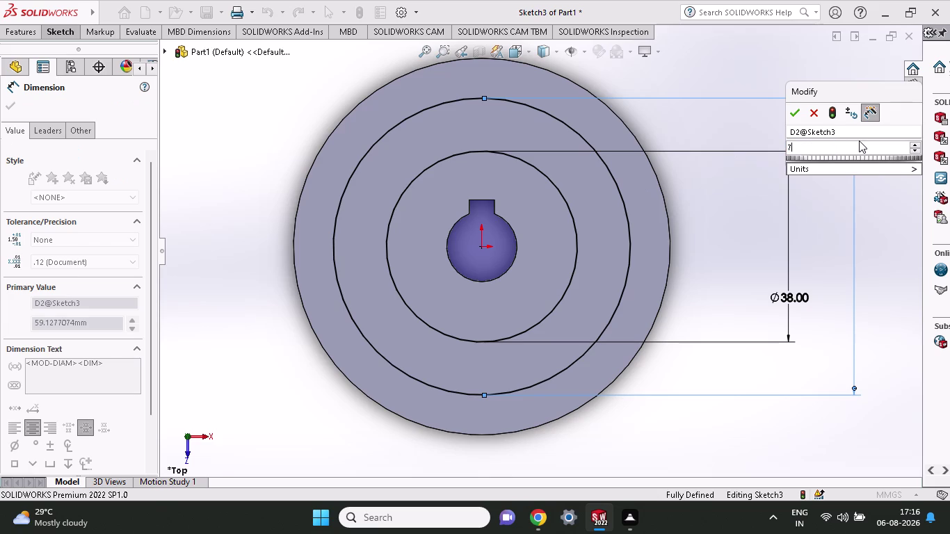
key(5)
text(-38)
key(Return)
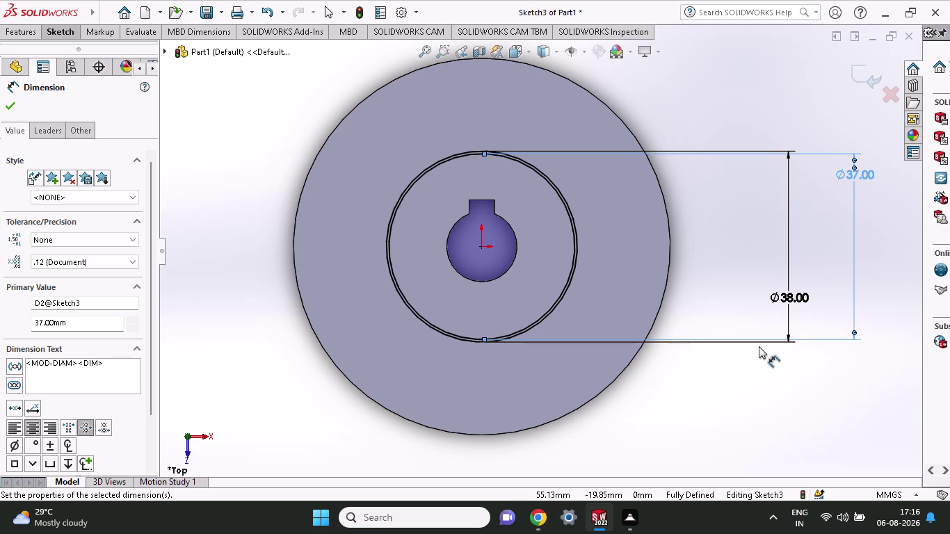
key(ctrl+z)
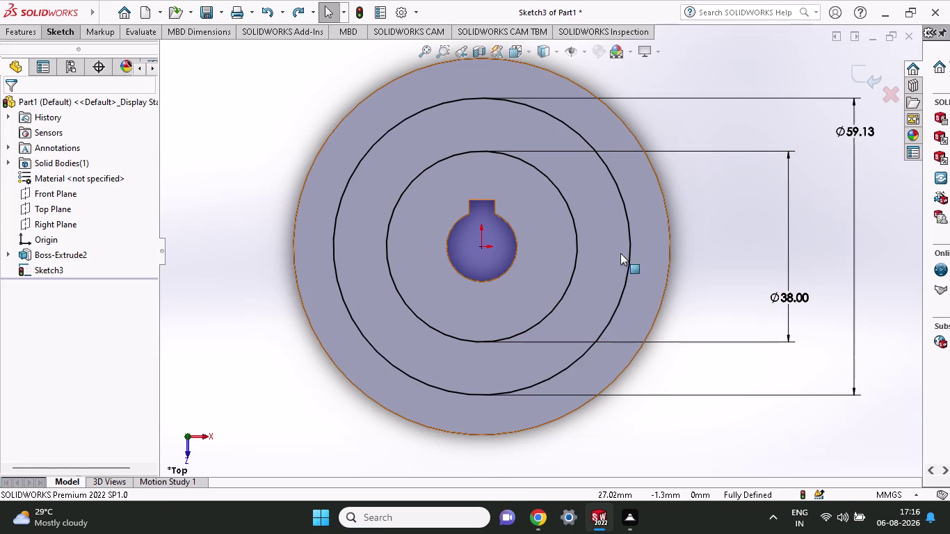
Try a 74 mm diameter, then undo it, the dimension and the trial circle.
double_click(854, 133)
text(3)
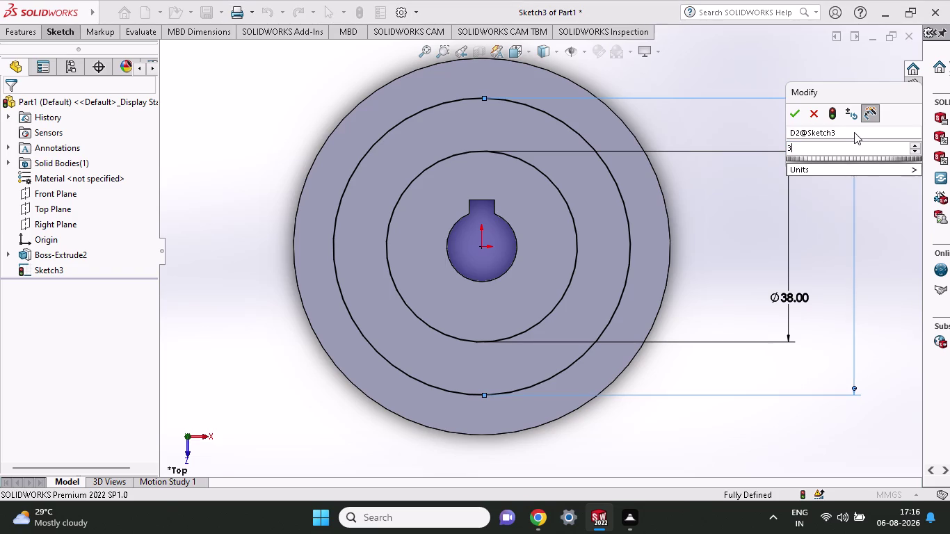
text(7+37)
key(Return)
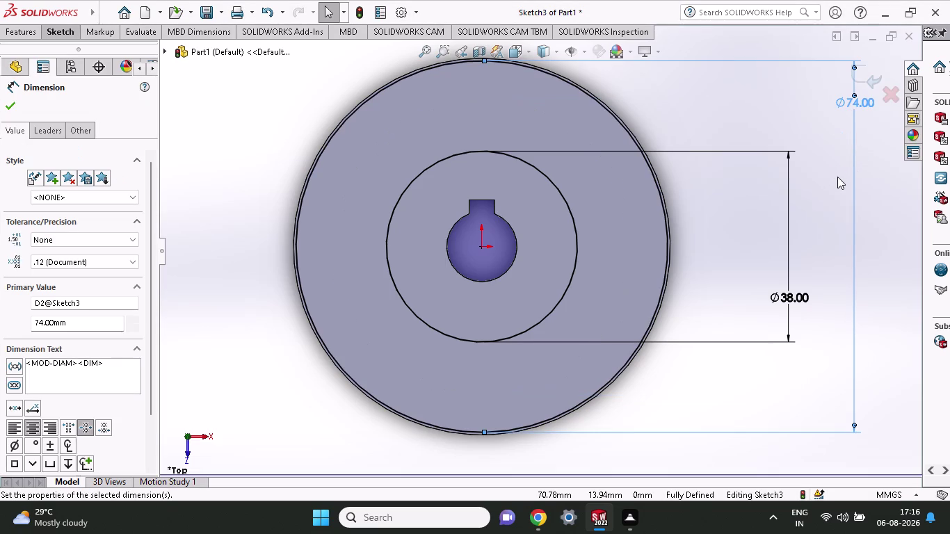
key(ctrl+z)
key(ctrl+z)
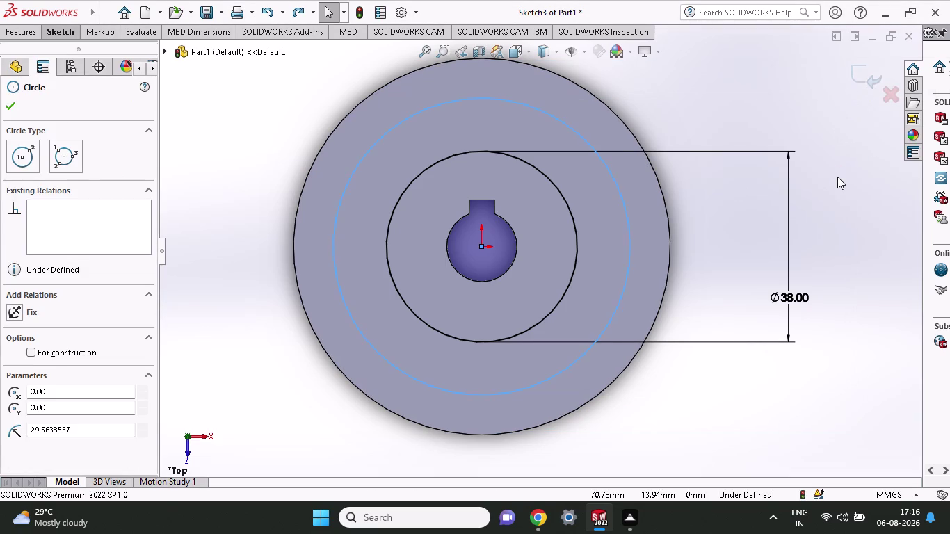
key(ctrl+z)
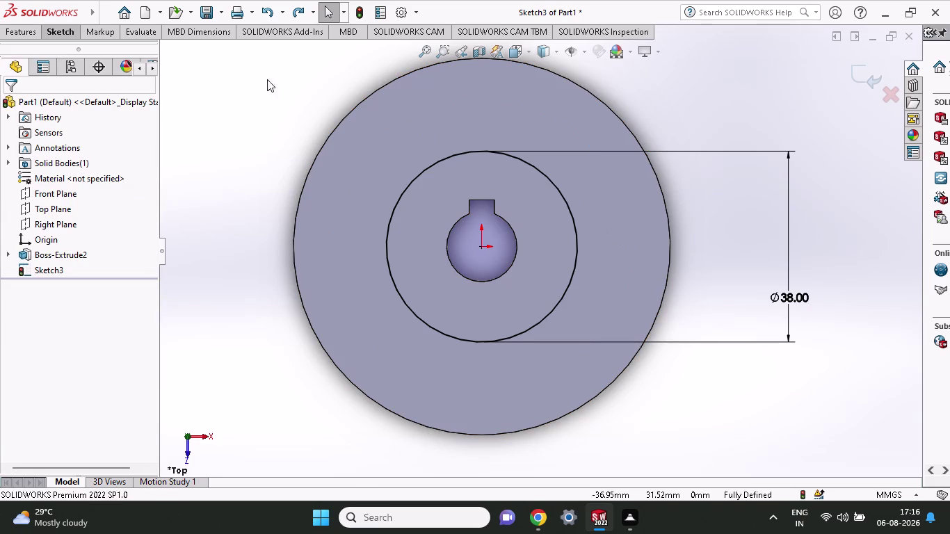
Draw an 18.5 mm horizontal line from the 38 mm circle to the outer edge.
click(68, 35)
click(93, 42)
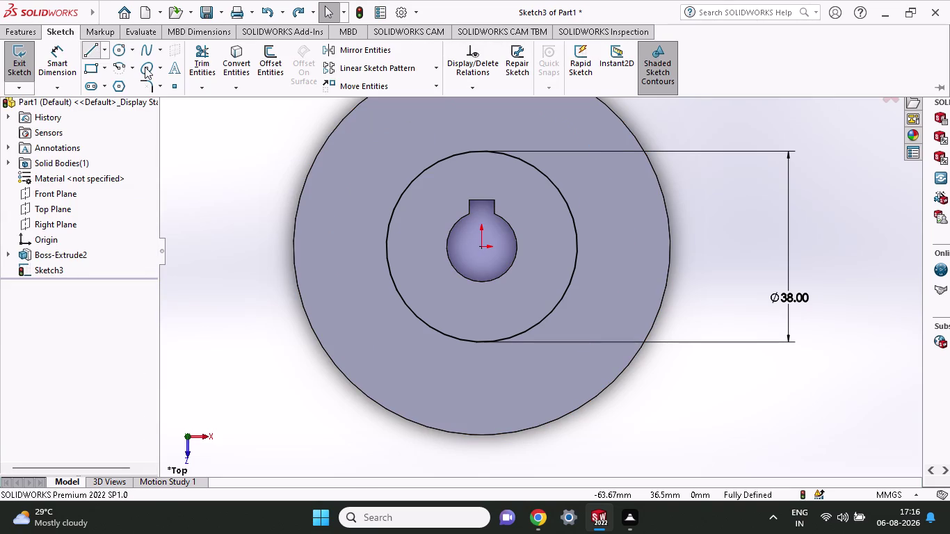
click(576, 246)
click(668, 247)
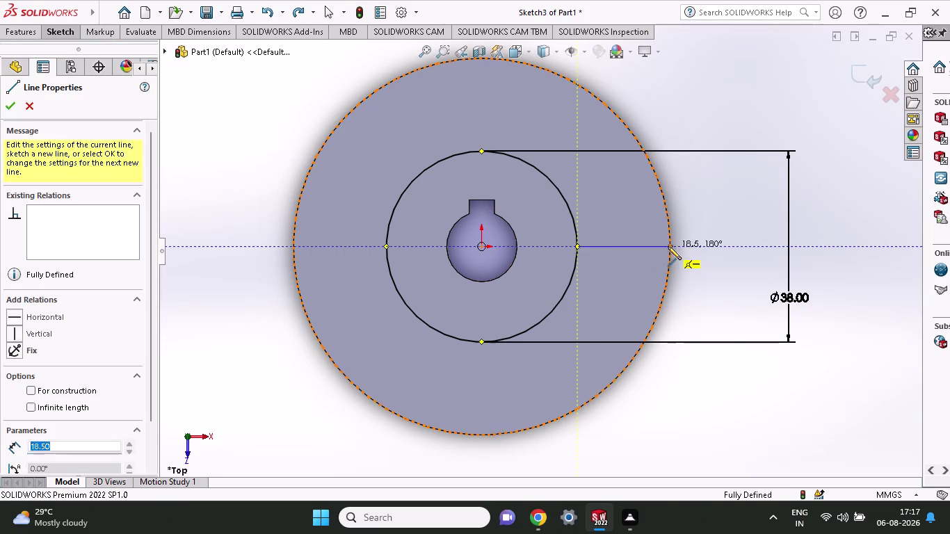
click(67, 31)
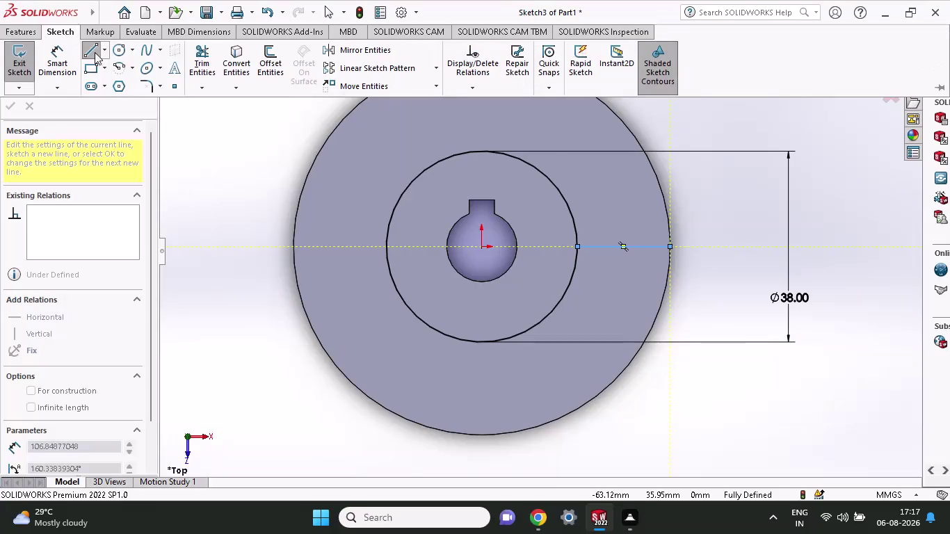
Add a circle centred on the origin that passes through the line's midpoint.
click(119, 49)
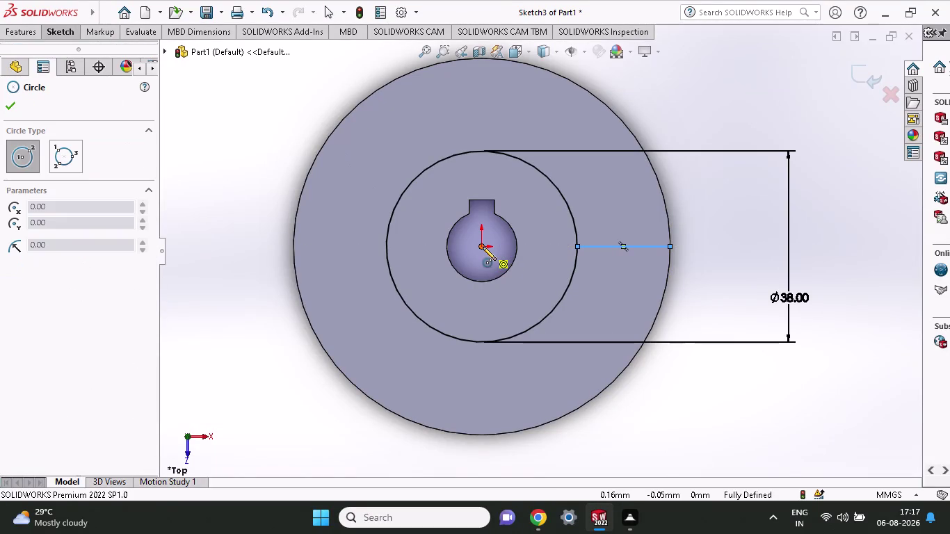
click(485, 245)
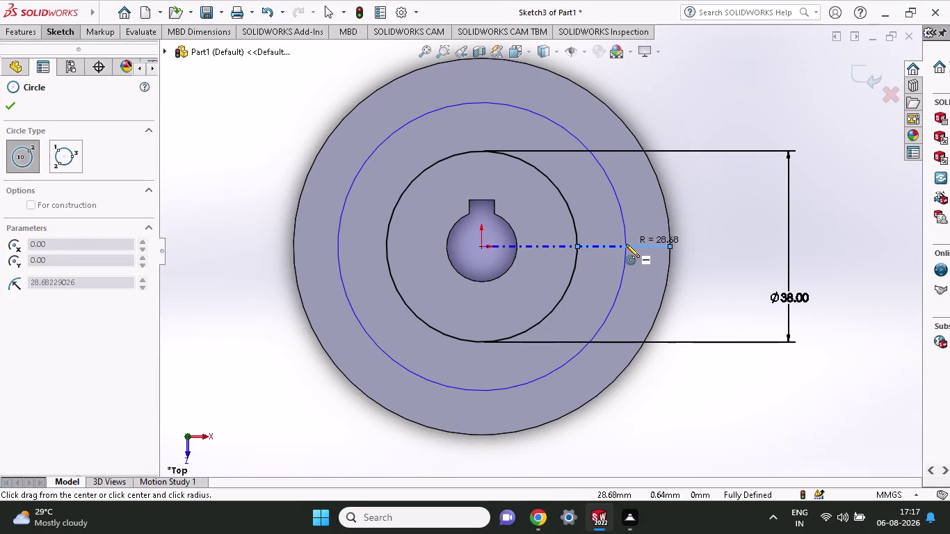
click(625, 247)
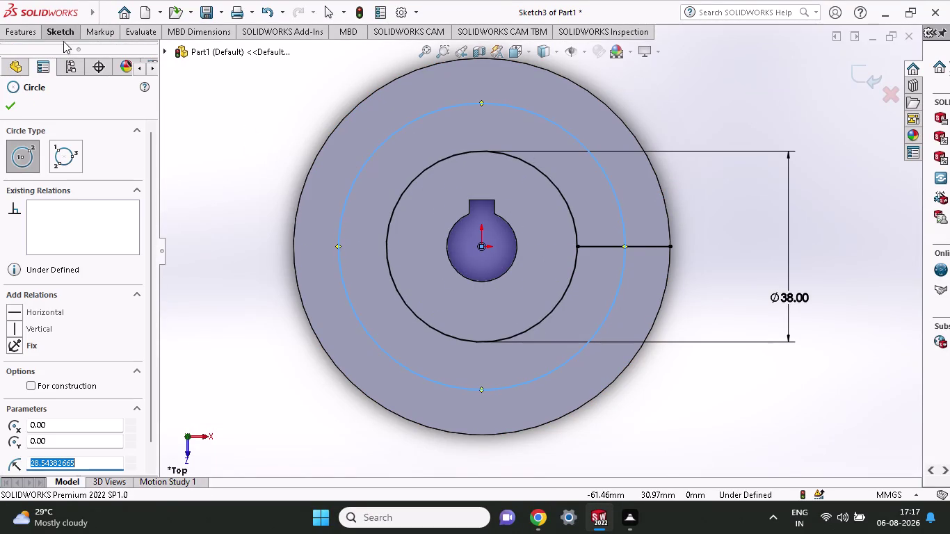
click(64, 36)
click(120, 67)
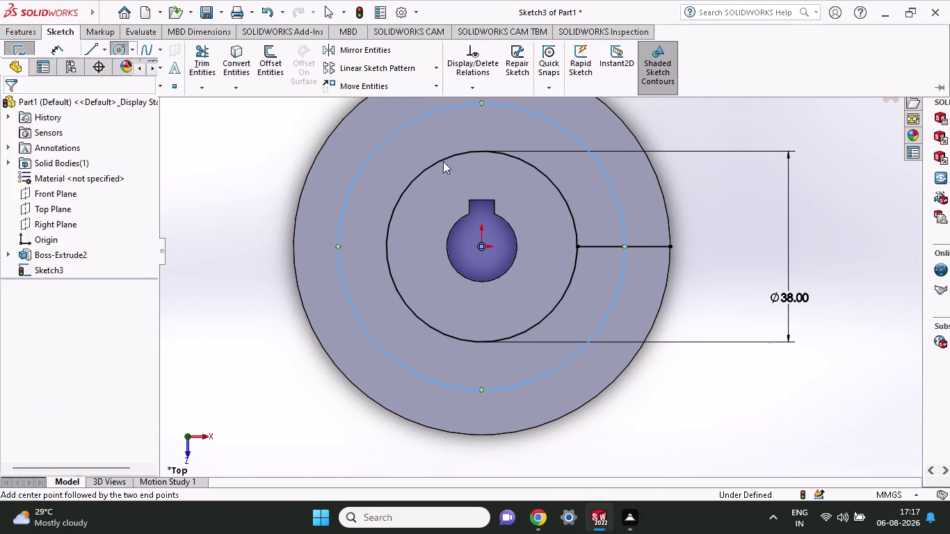
Draw a centre-point semicircle spanning the radial line, centred on its midpoint.
click(625, 246)
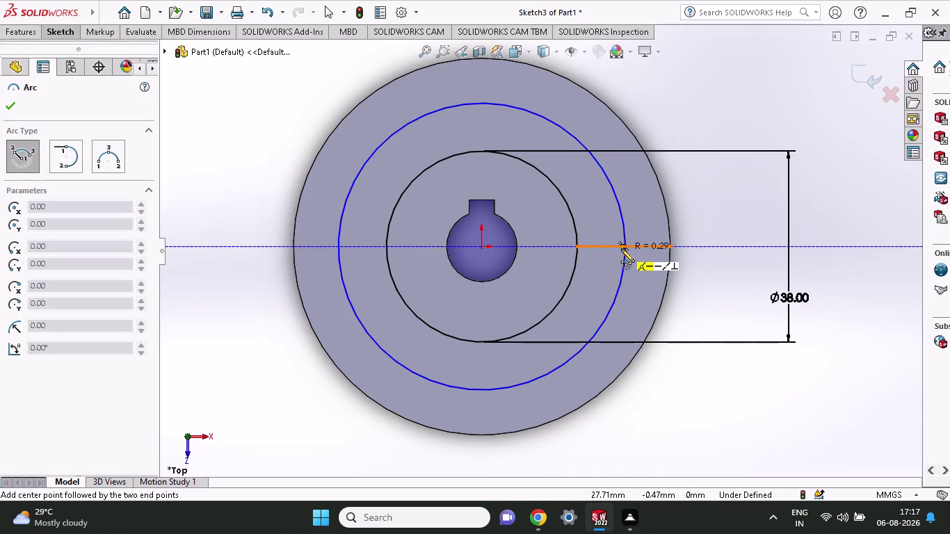
click(670, 247)
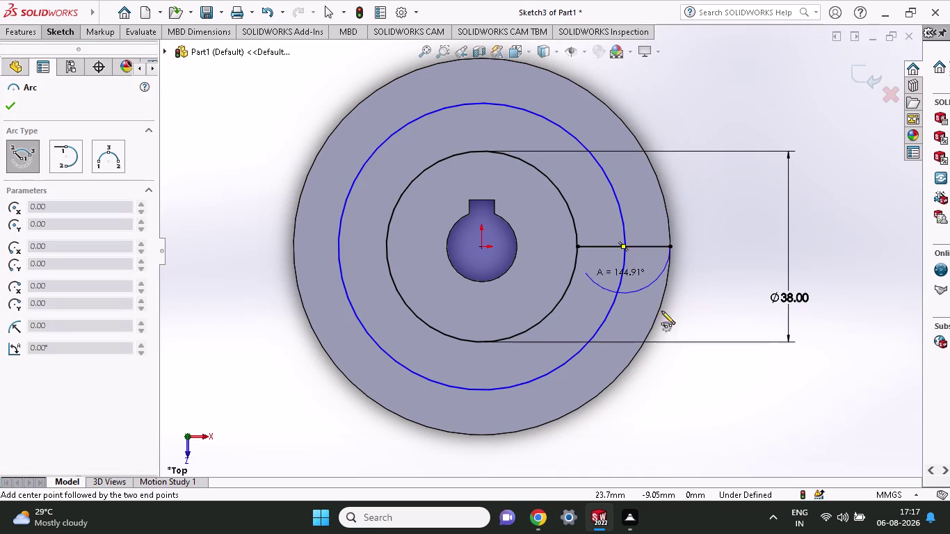
click(578, 245)
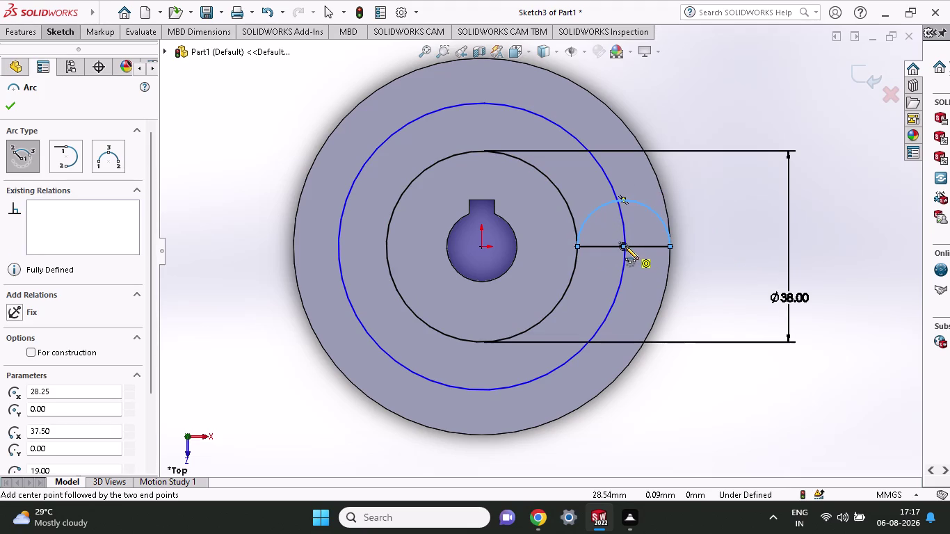
drag(621, 246, 621, 229)
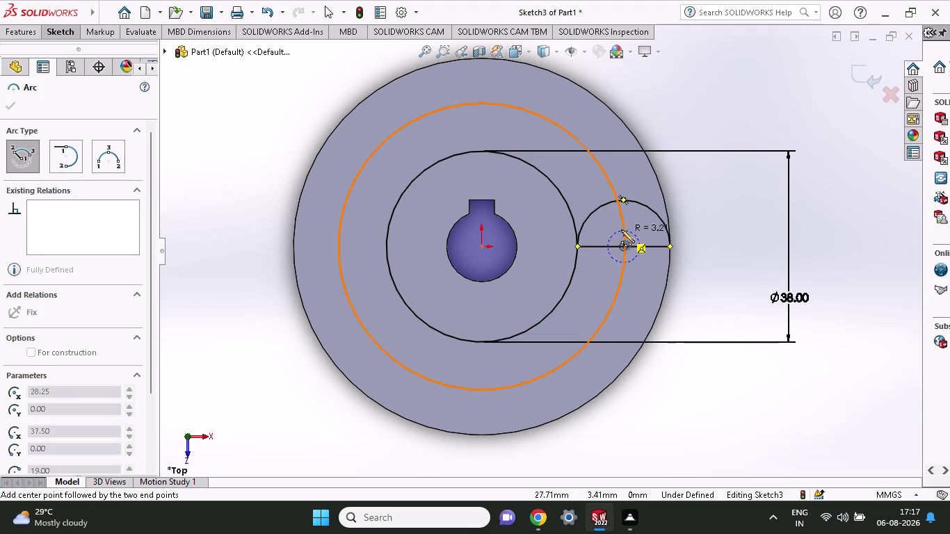
drag(621, 229, 621, 228)
key(Escape)
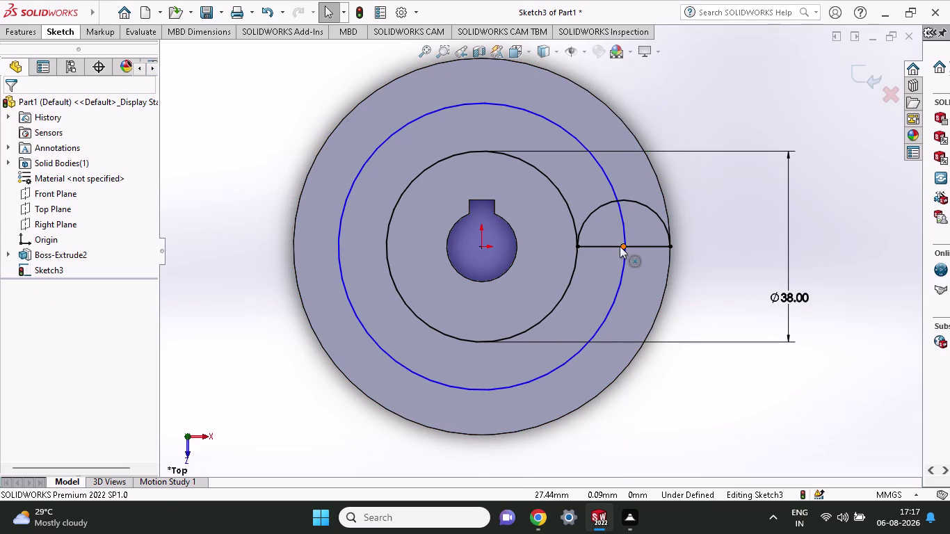
drag(623, 245, 624, 180)
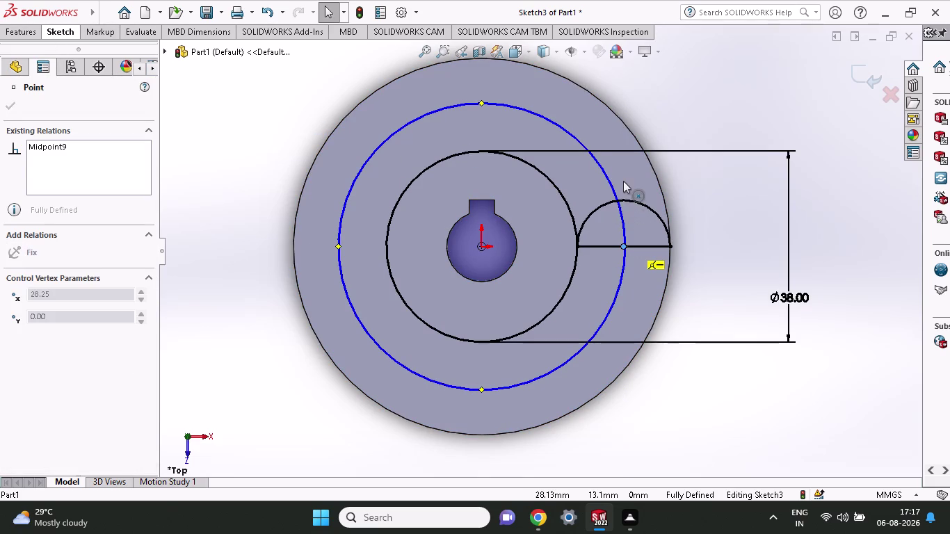
key(Escape)
drag(635, 201, 623, 173)
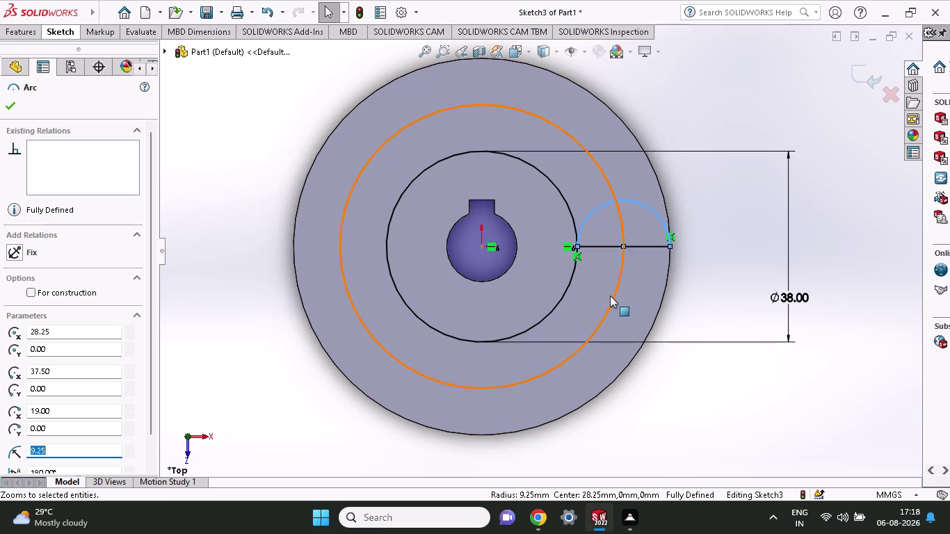
Apply a 9.25 mm radius to the semicircular arc, fully defining Sketch3.
key(Escape)
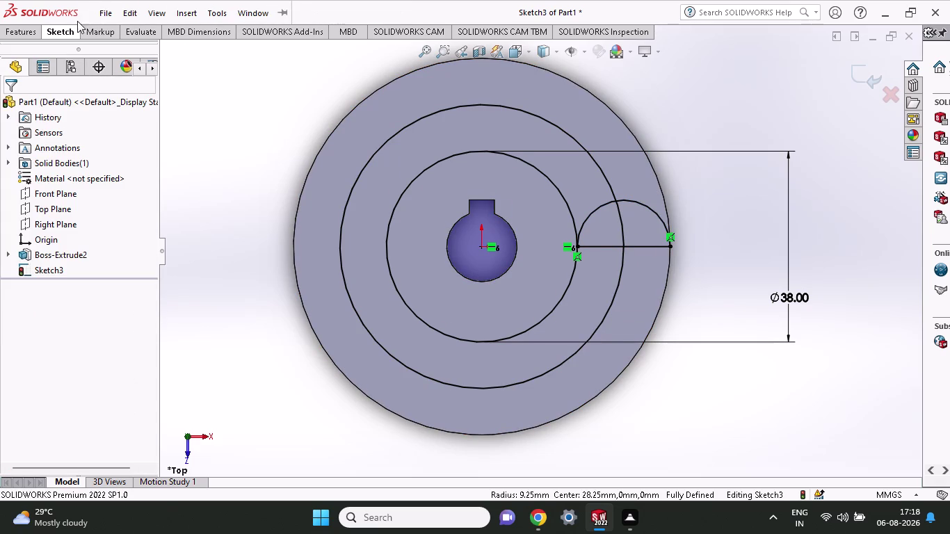
click(71, 37)
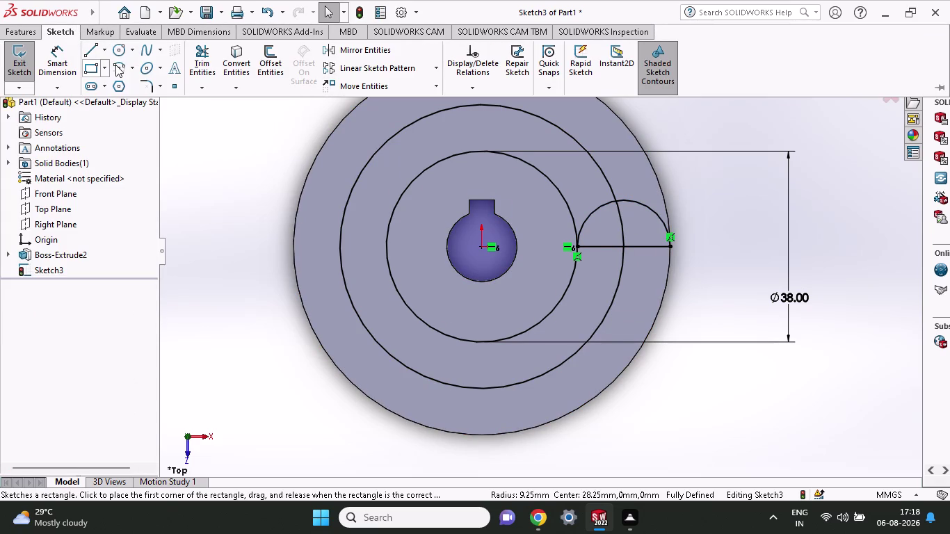
Draw a centre-point arc below the radial line, starting on the 38 mm circle.
click(115, 64)
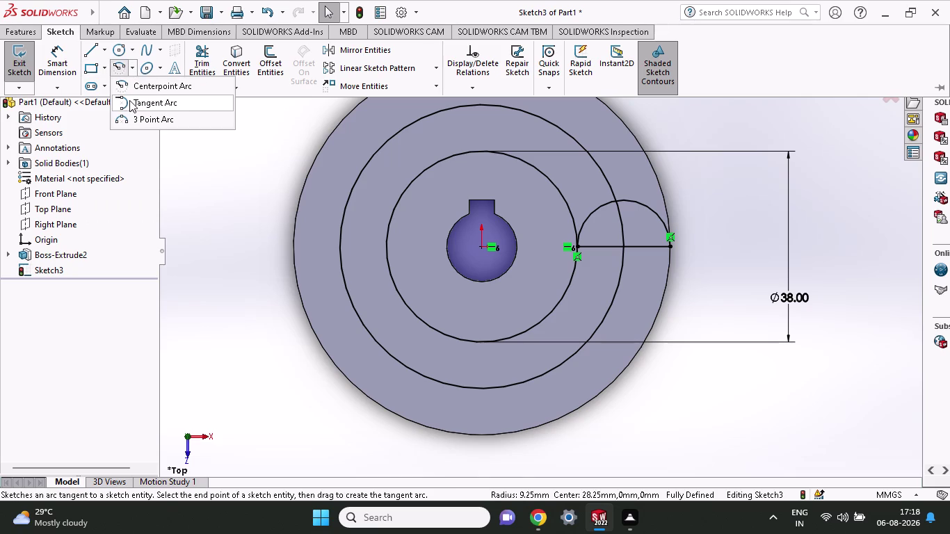
click(130, 83)
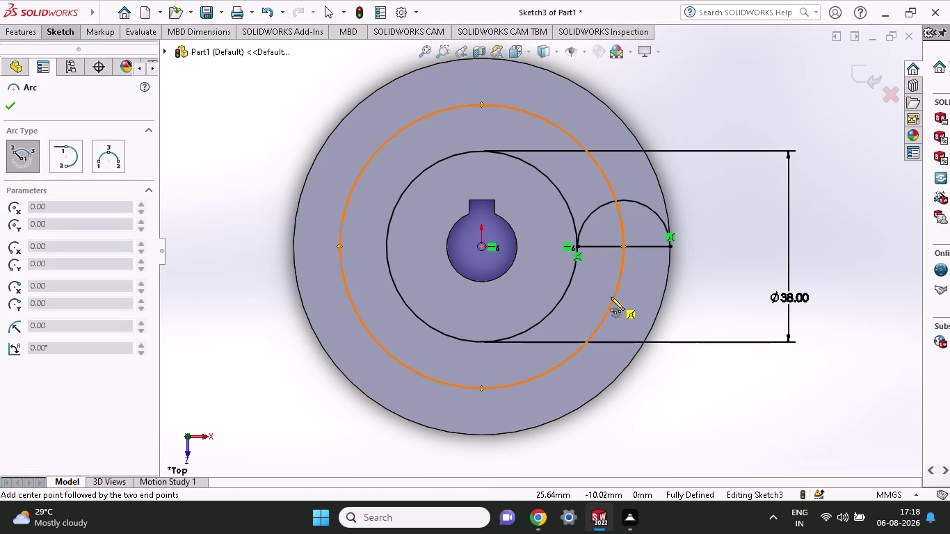
click(612, 297)
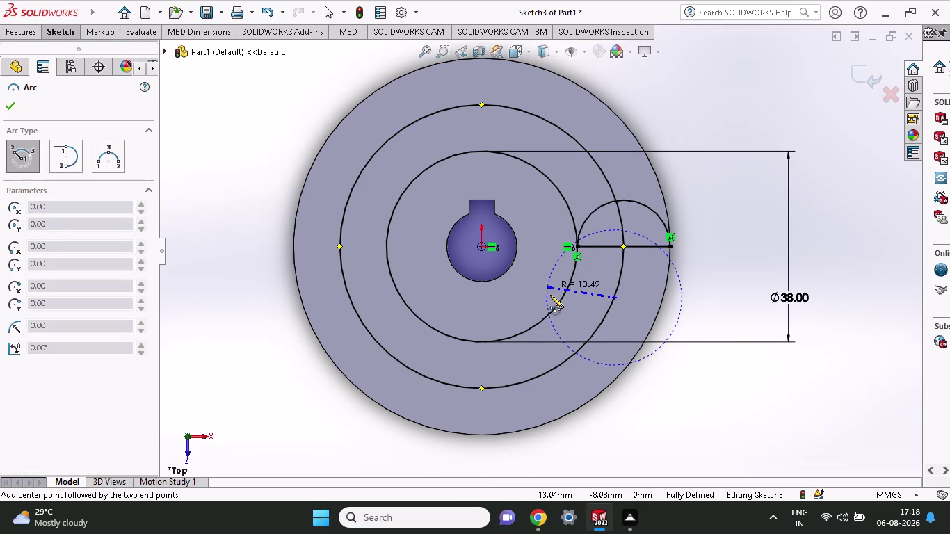
click(569, 288)
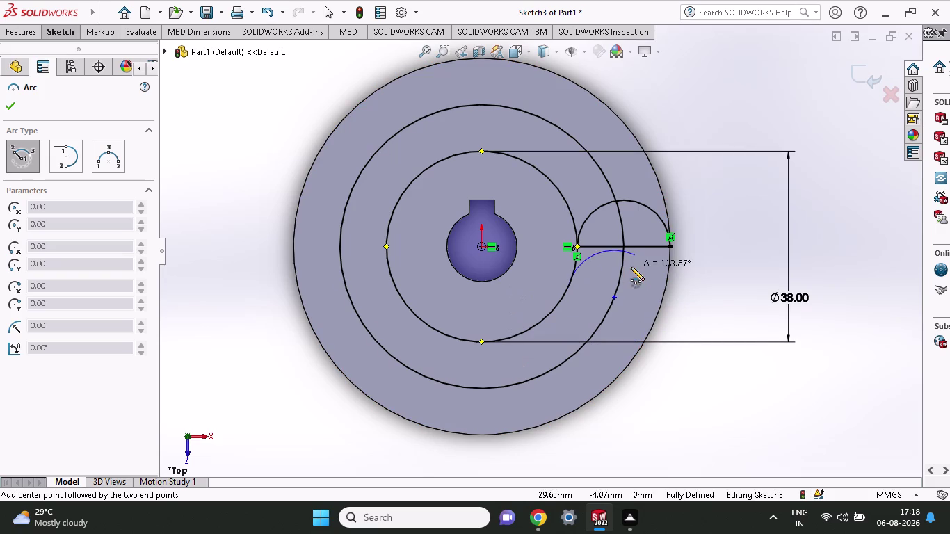
click(662, 297)
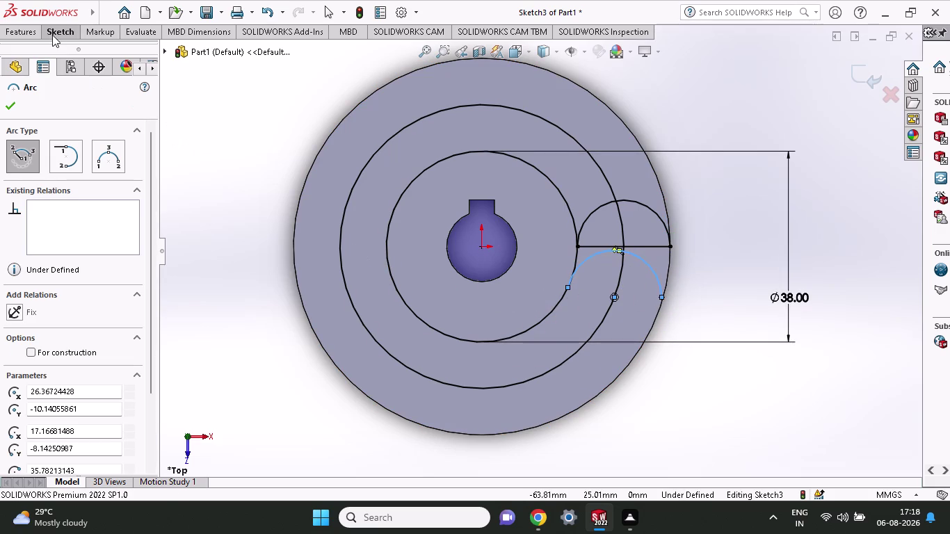
click(2, 105)
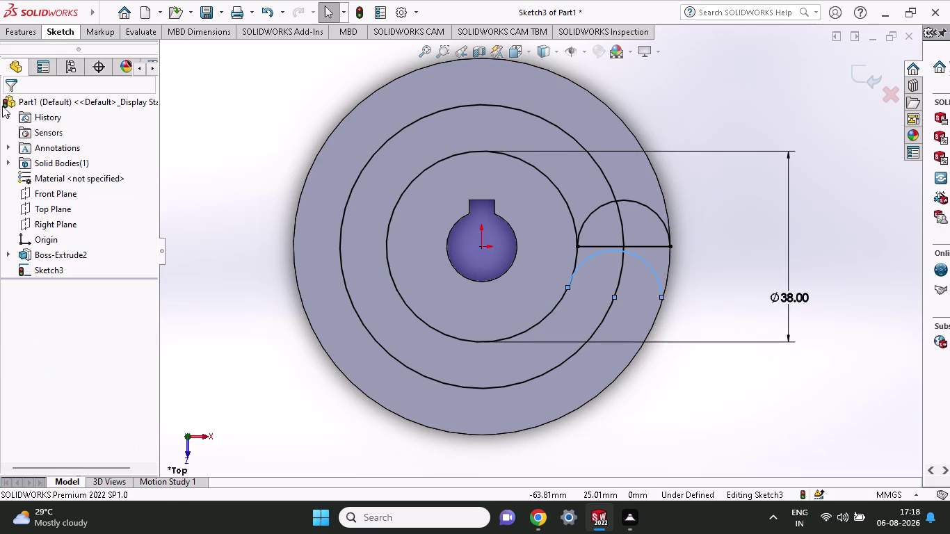
click(65, 34)
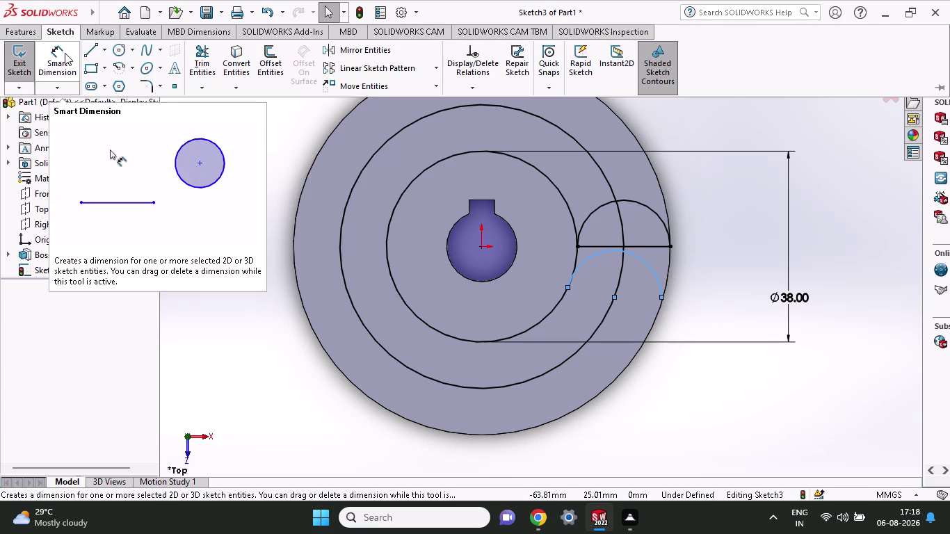
Dimension the arc centres 3 mm apart and cancel a conflicting upper-arc radius.
click(62, 53)
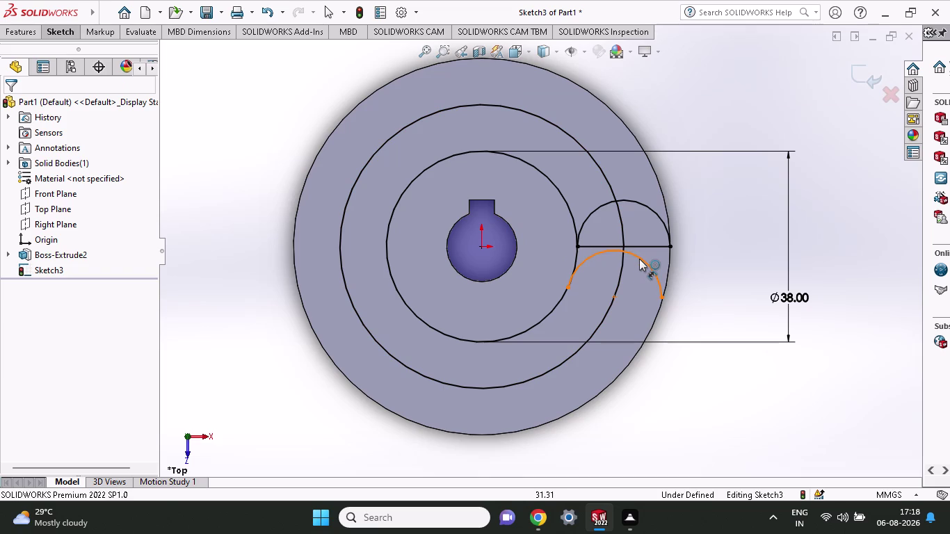
click(640, 259)
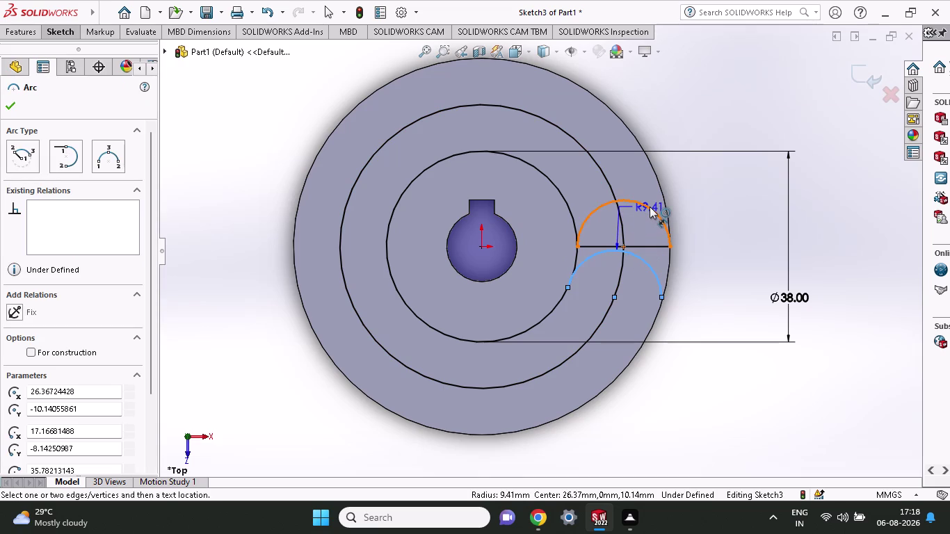
click(649, 207)
click(749, 239)
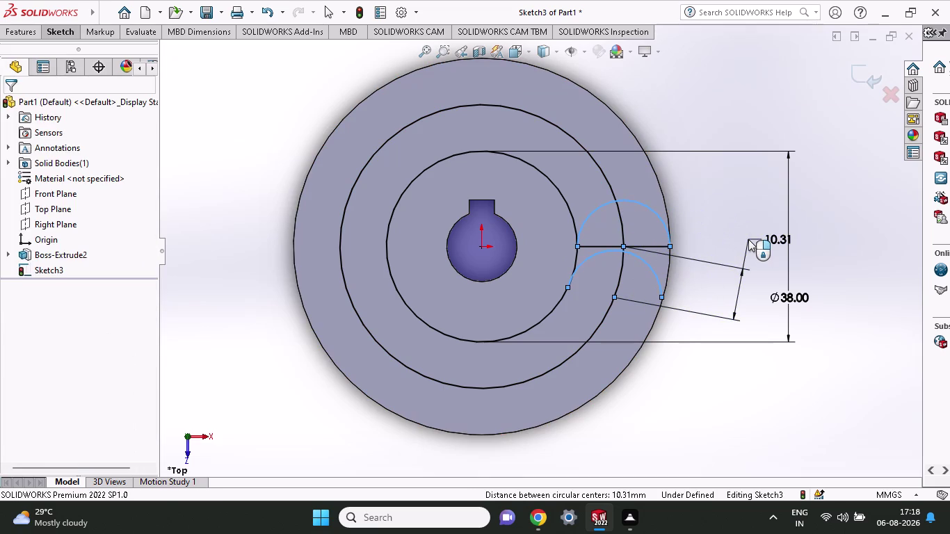
key(3)
key(Return)
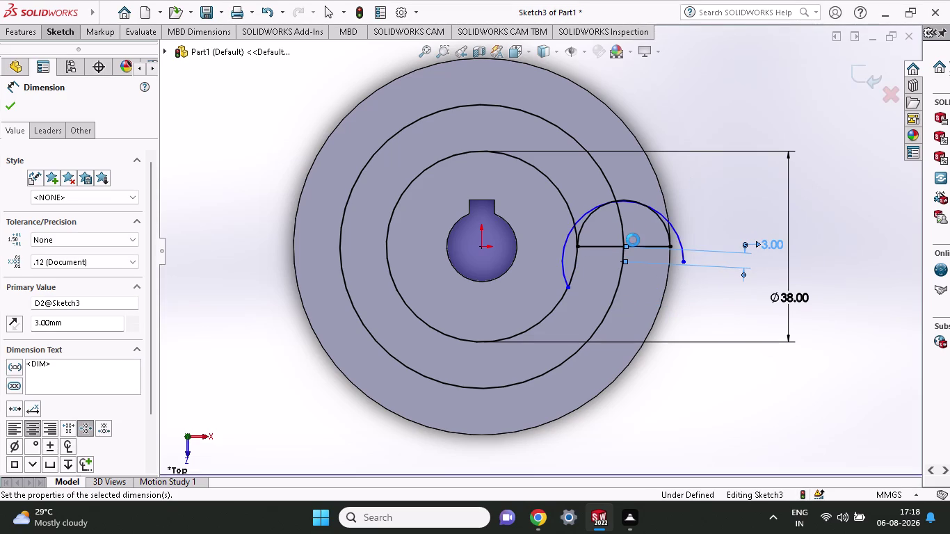
click(627, 202)
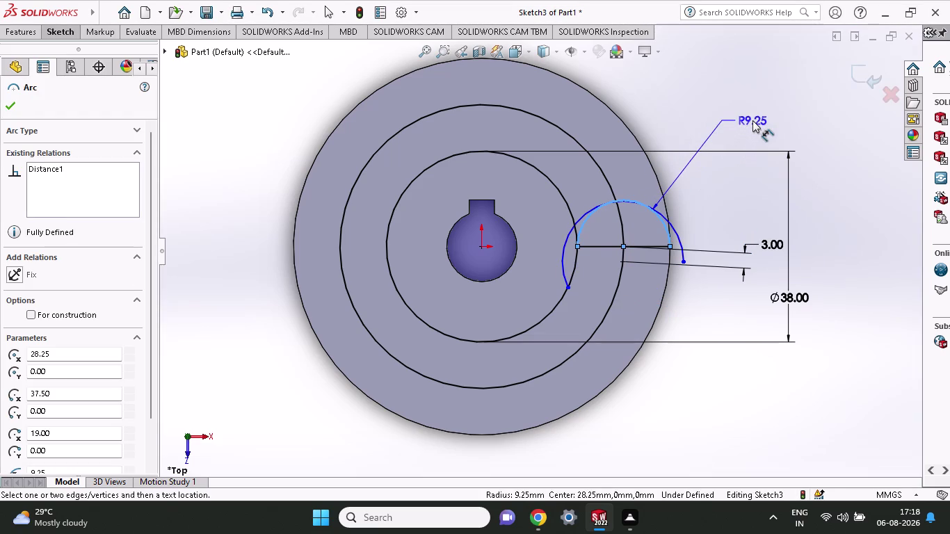
click(752, 120)
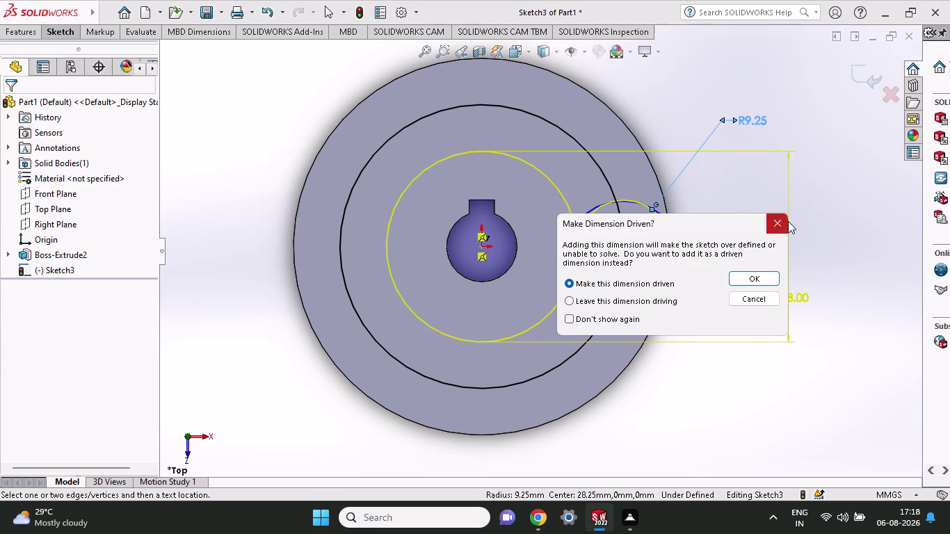
click(787, 222)
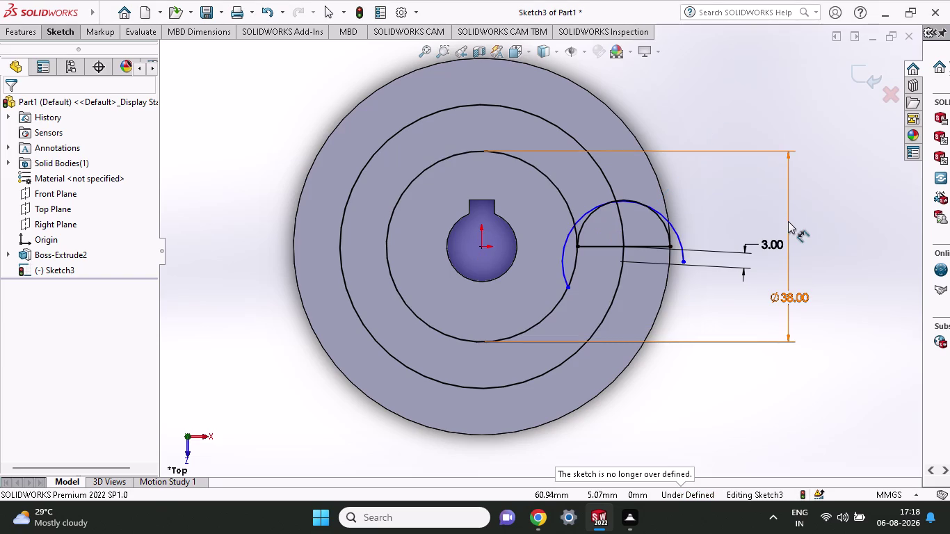
Undo the dimensions, both arcs, the radial line and the reference circle.
key(ctrl+z)
key(ctrl+z)
key(ctrl+z)
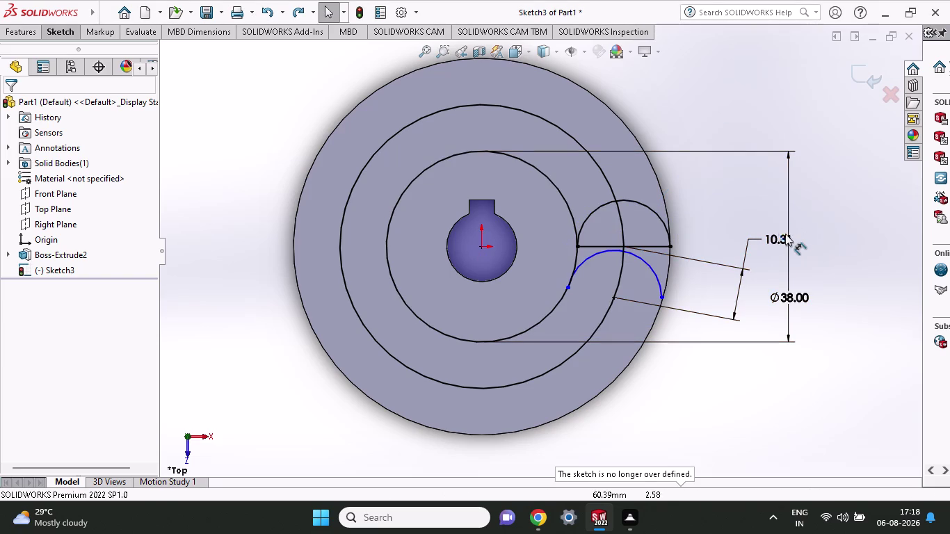
key(ctrl+z)
key(ctrl+z)
key(ctrl+z)
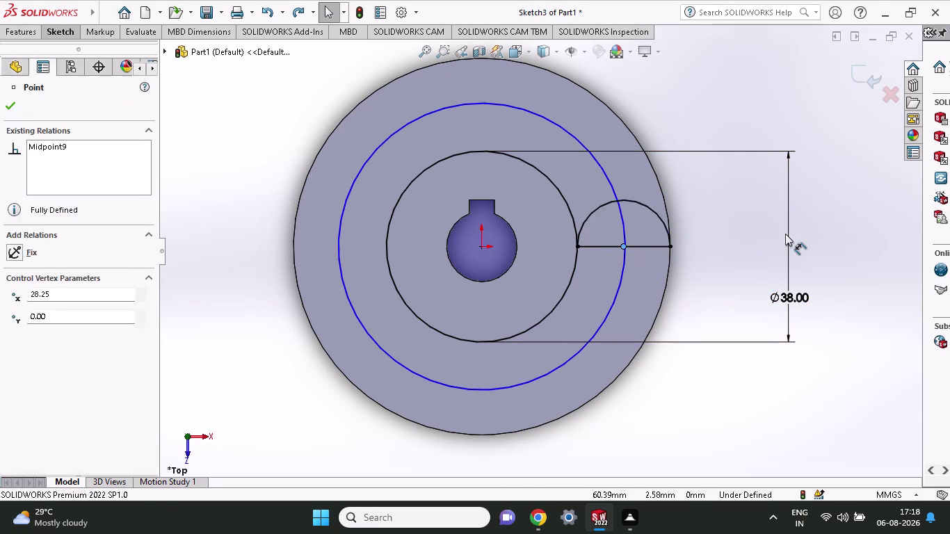
key(ctrl+z)
key(ctrl+z)
key(ctrl+z)
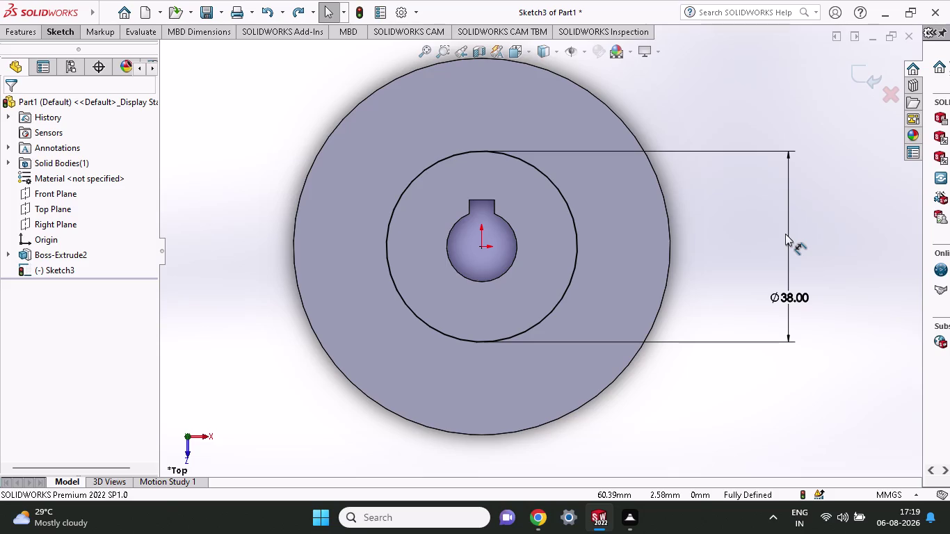
Draw an upward-bulging three-point arc from the 38 mm circle to the outer edge.
click(67, 34)
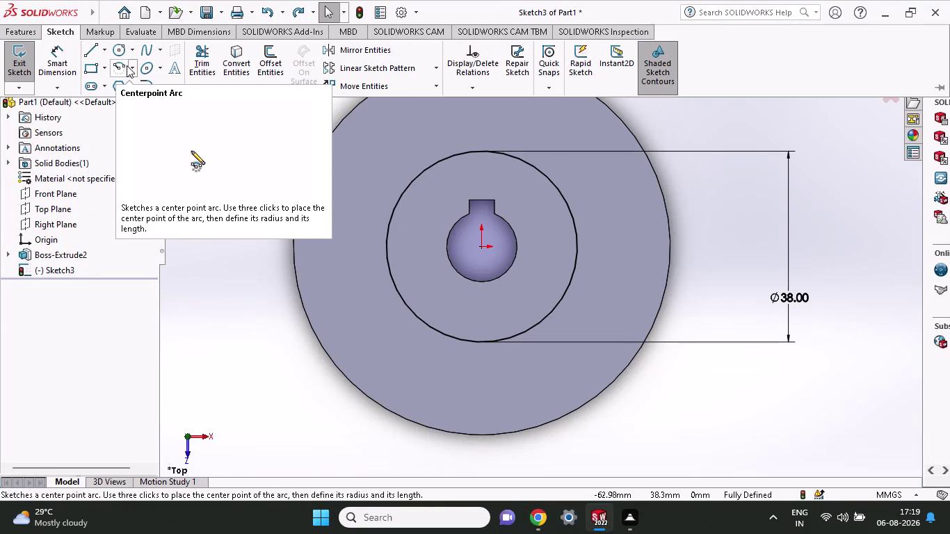
click(135, 68)
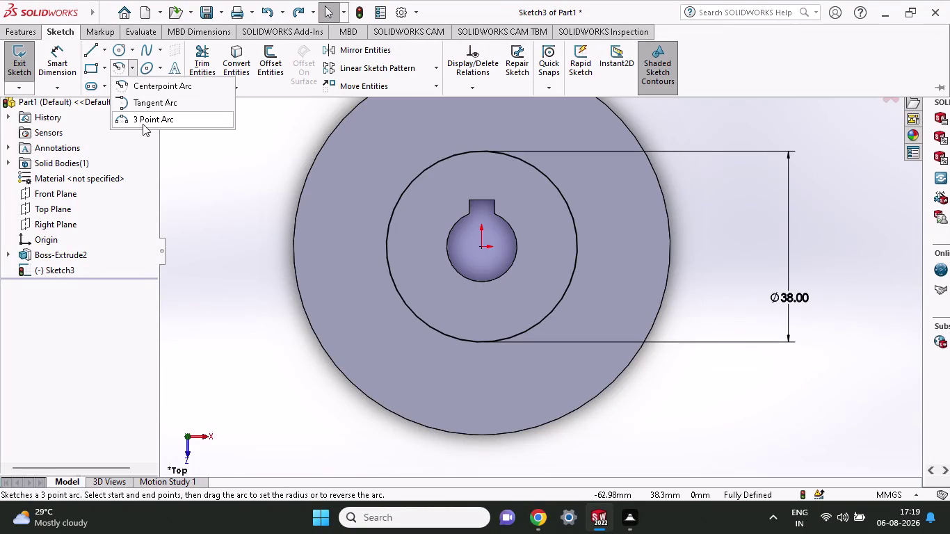
click(142, 121)
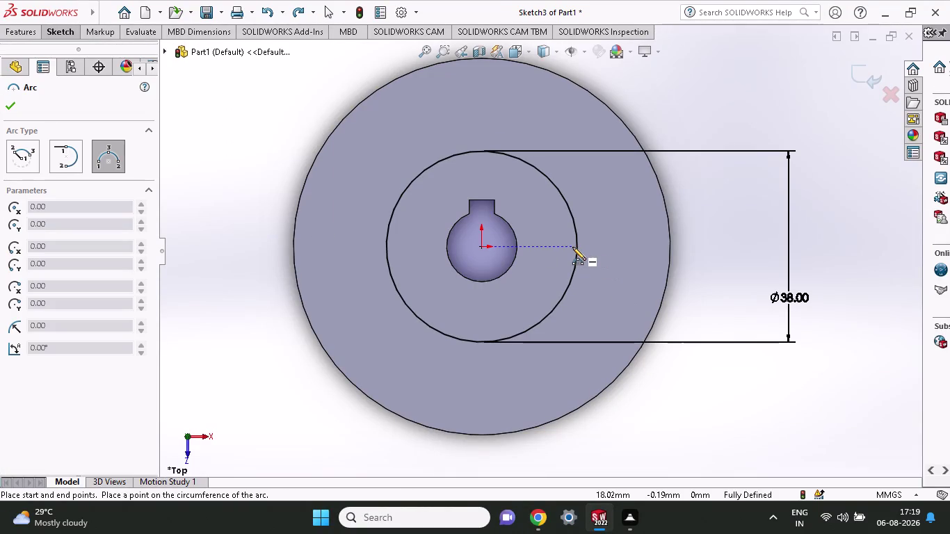
click(576, 246)
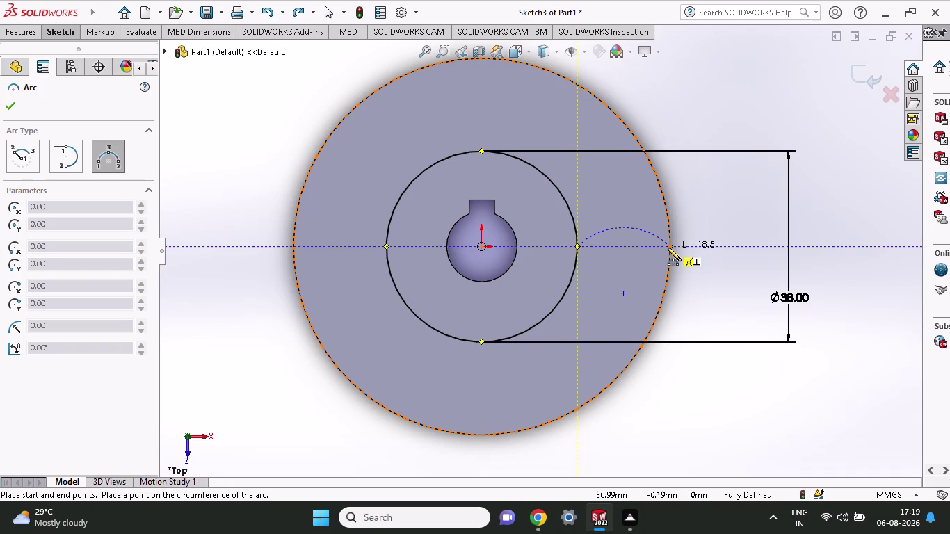
click(668, 248)
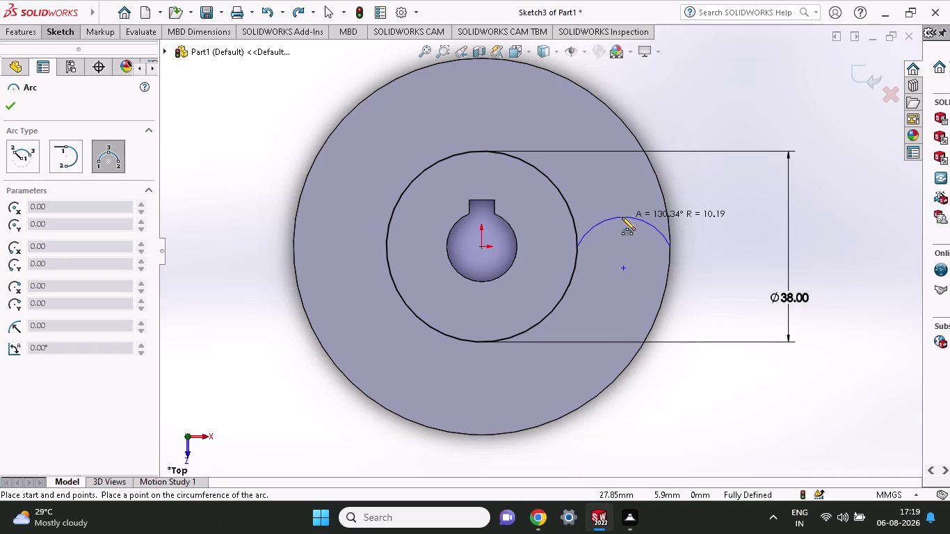
click(622, 217)
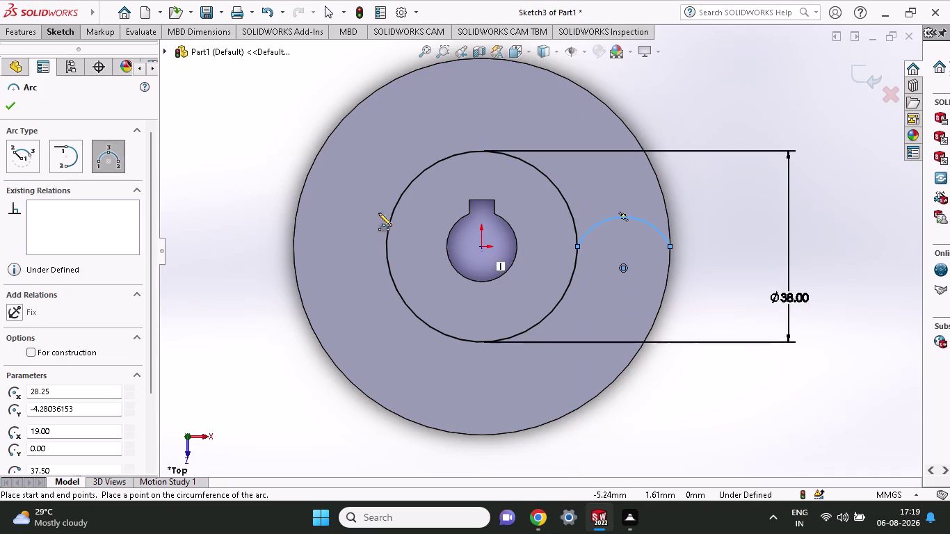
click(55, 28)
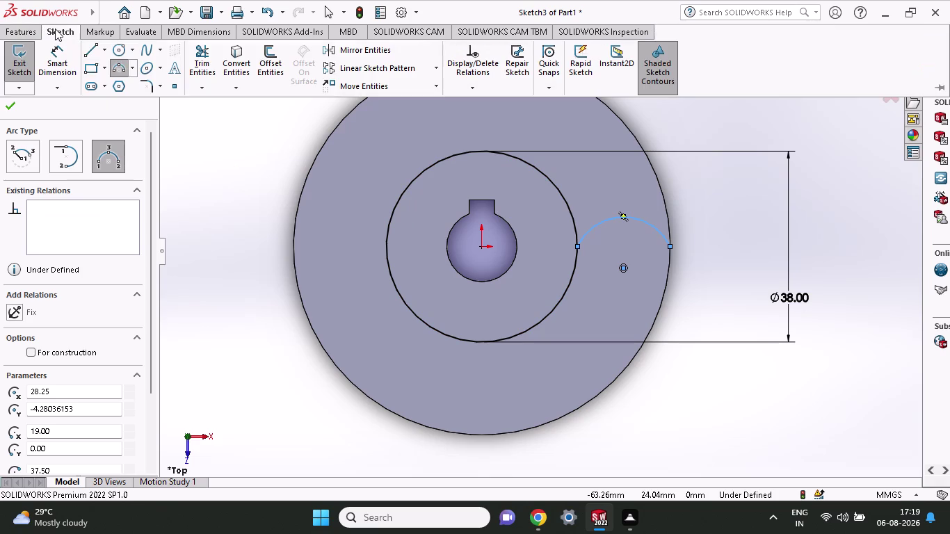
click(119, 65)
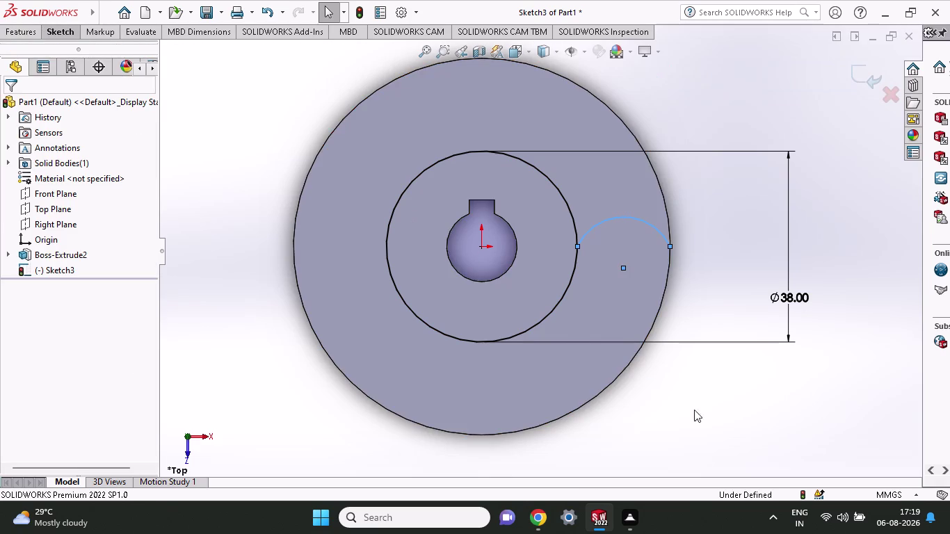
click(566, 201)
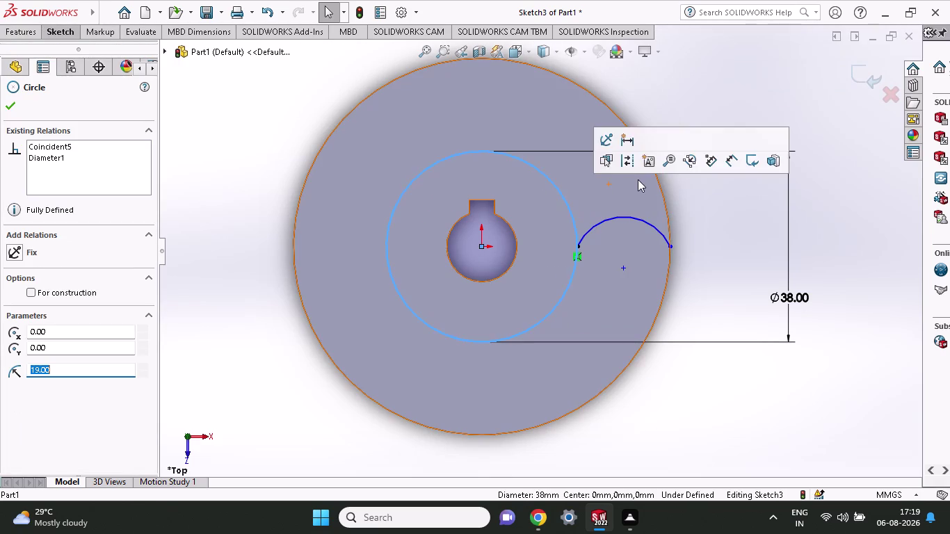
Add a second three-point arc above it, from the 38 mm circle toward the edge.
click(60, 36)
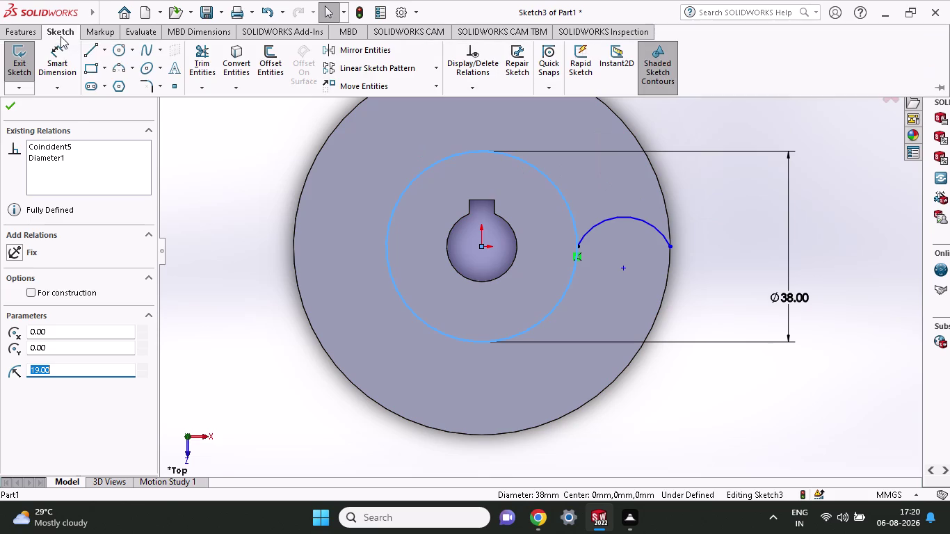
click(115, 69)
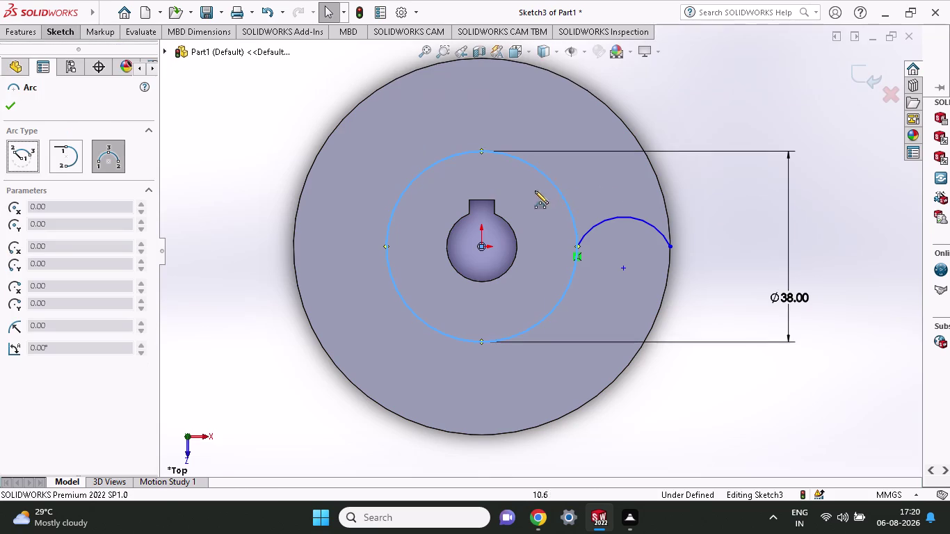
click(566, 200)
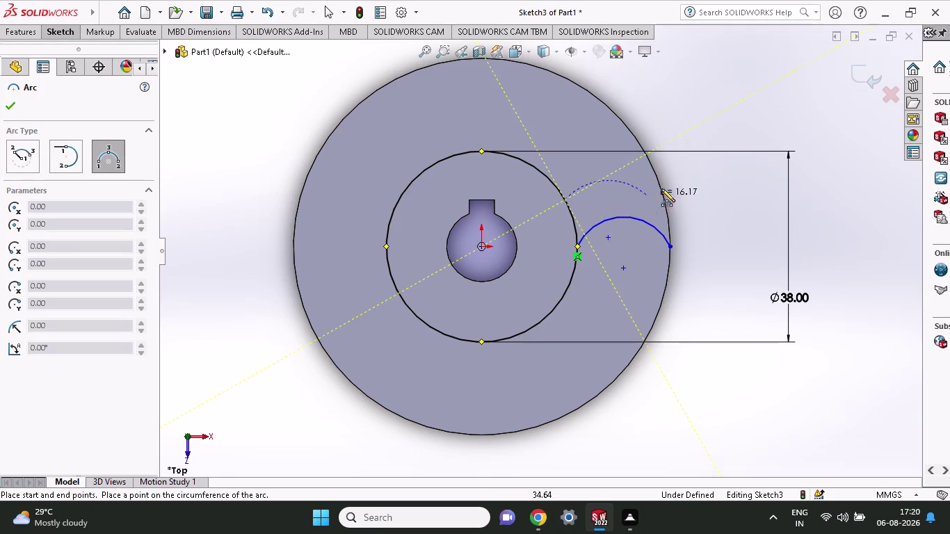
click(662, 187)
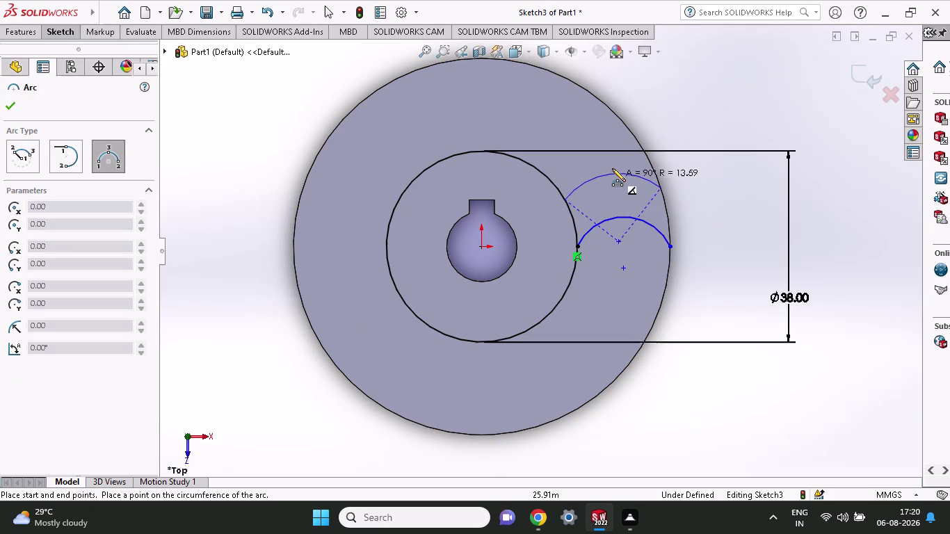
click(612, 168)
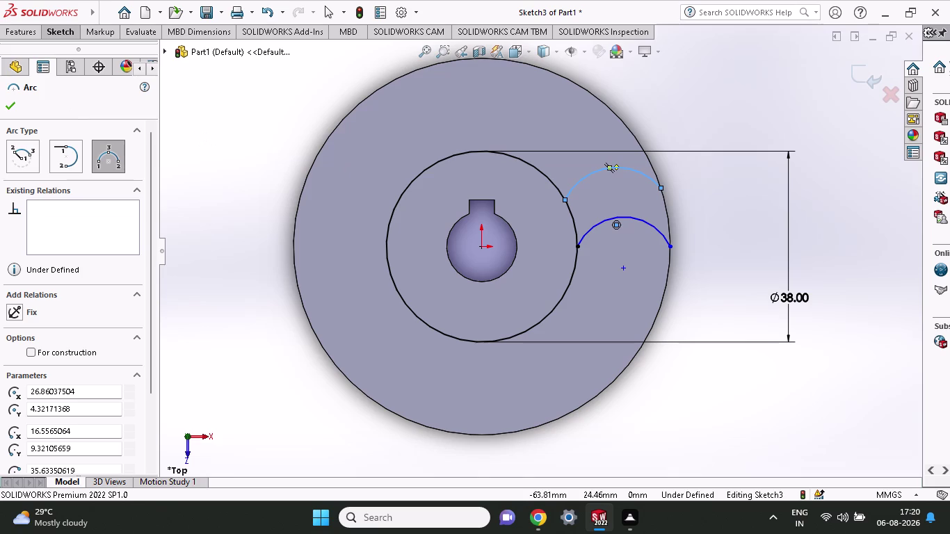
click(75, 35)
click(66, 53)
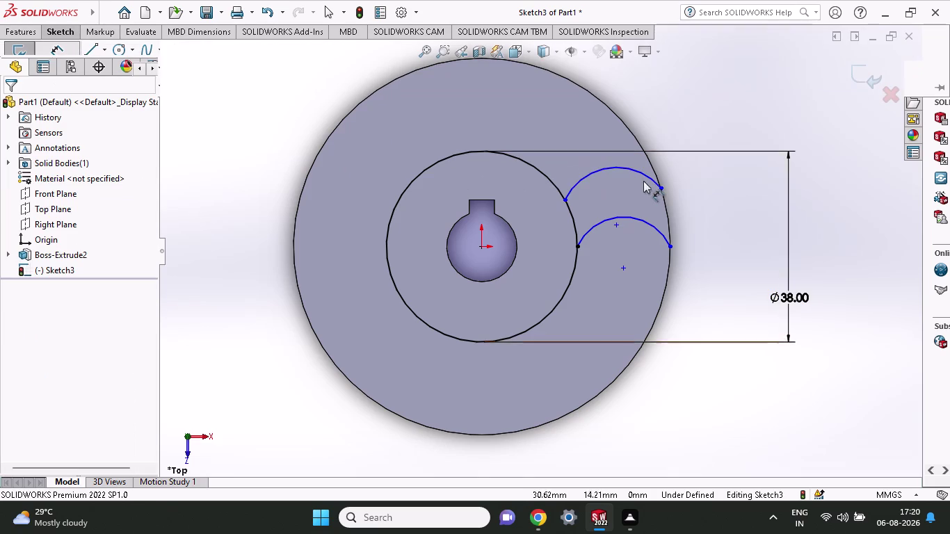
Dimension the distance between the two arc centres as 3 mm.
click(642, 173)
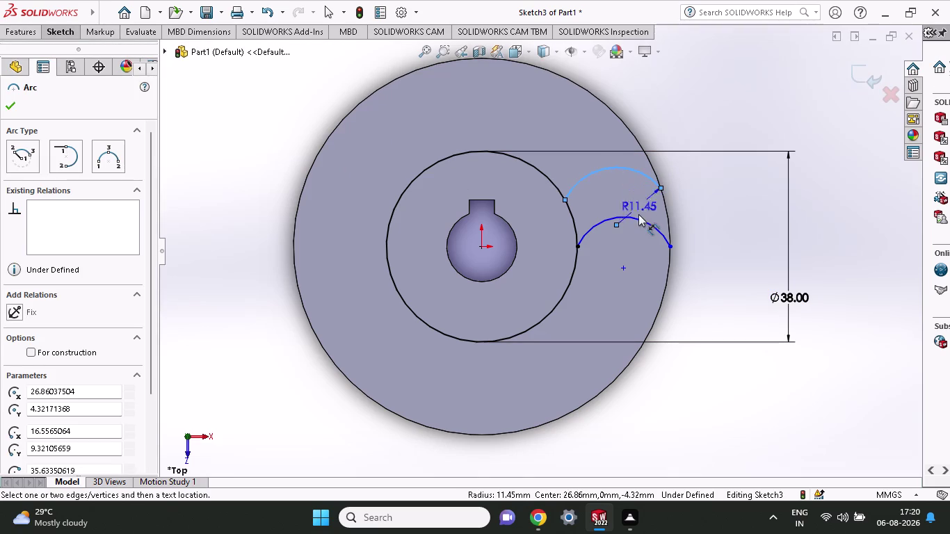
click(638, 217)
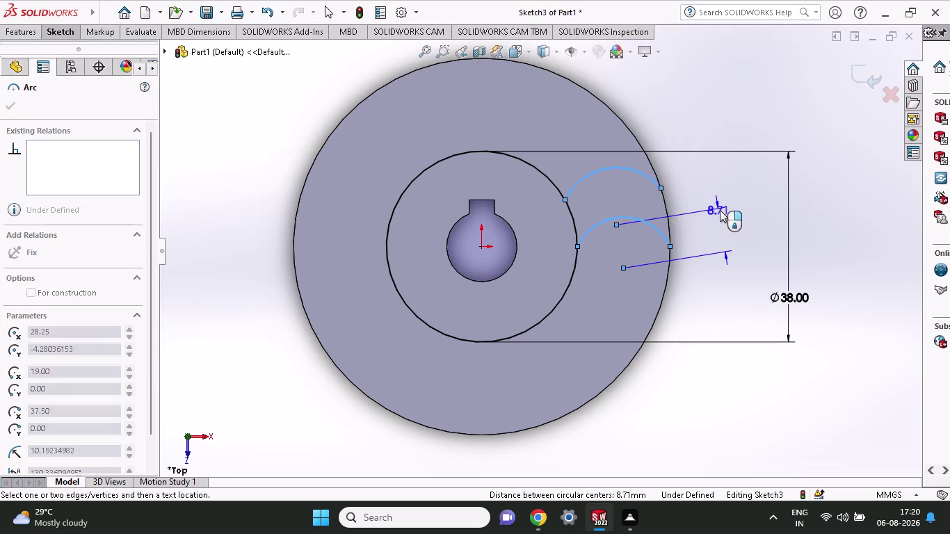
click(720, 210)
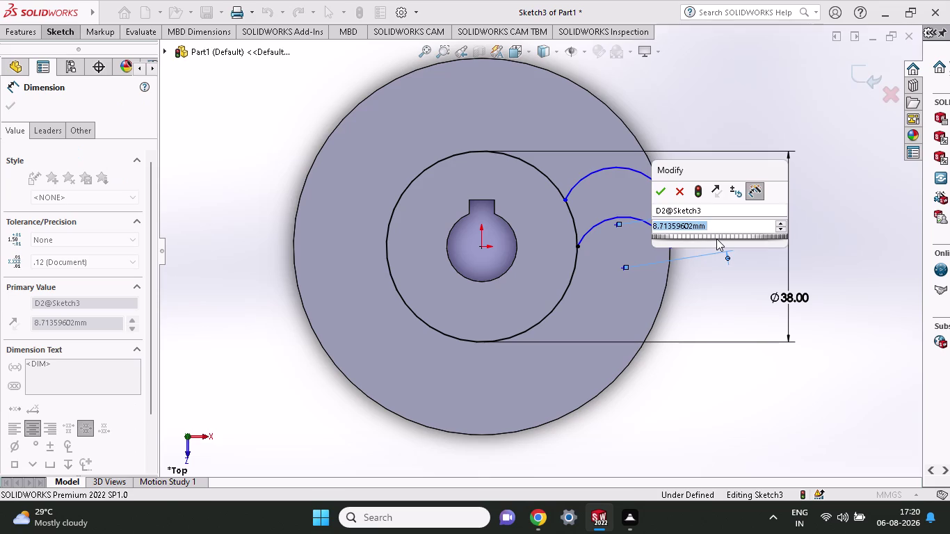
key(3)
key(Return)
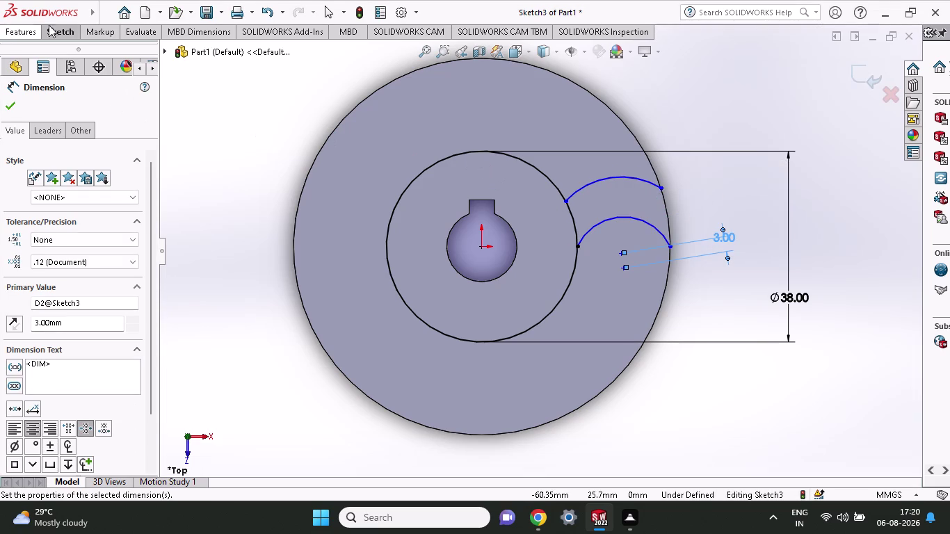
click(72, 31)
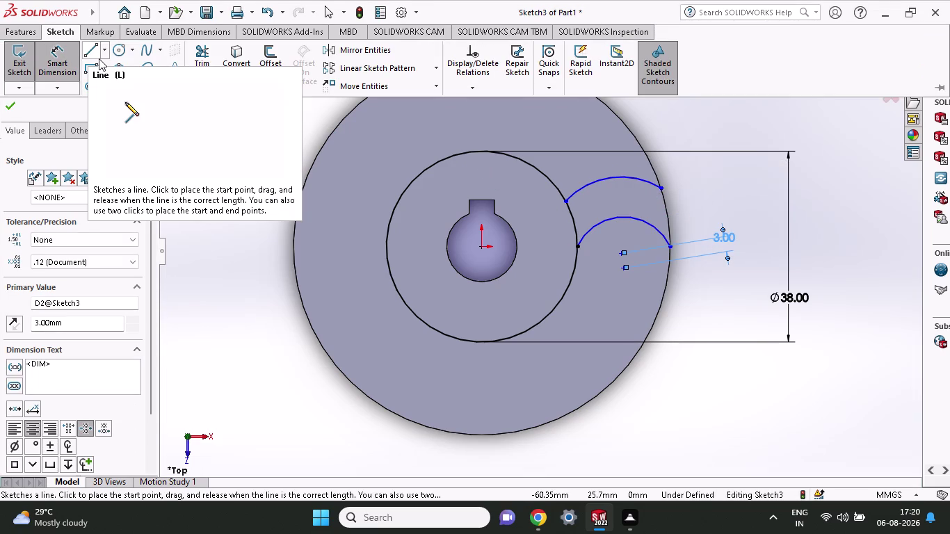
click(42, 61)
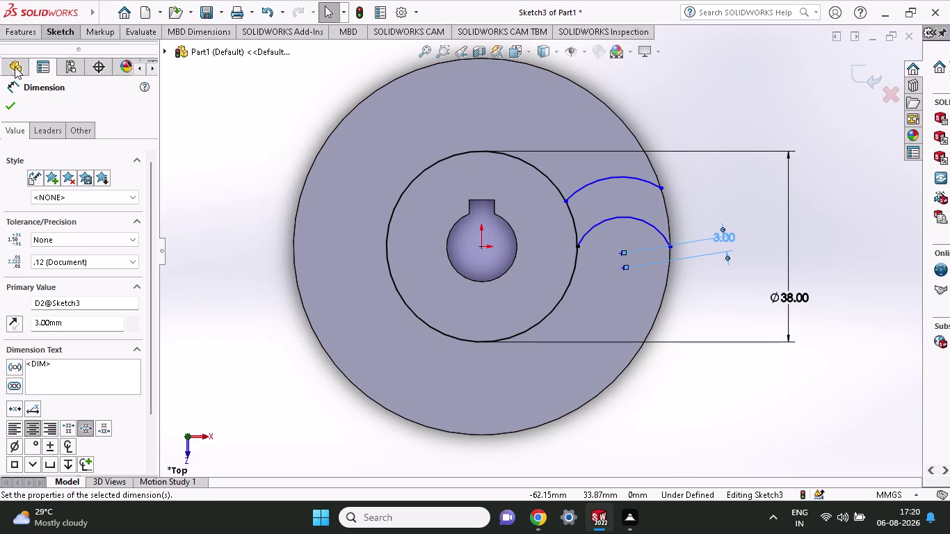
click(53, 38)
click(58, 64)
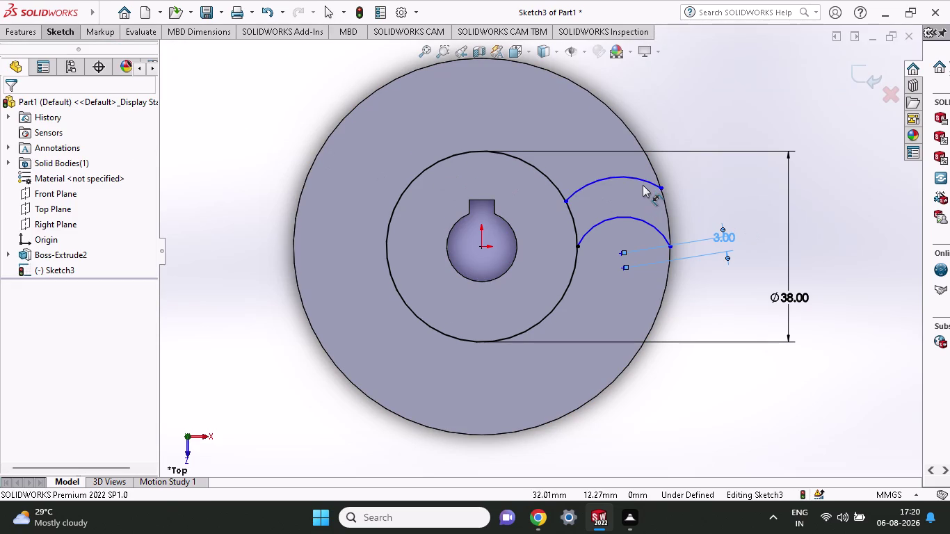
Give the upper arc radius R31 and the lower arc radius R28.
click(628, 180)
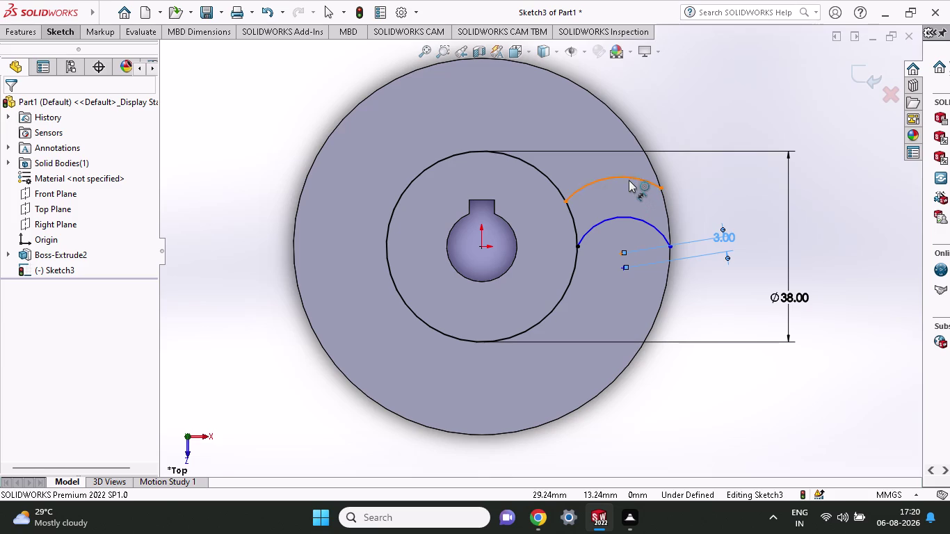
click(703, 117)
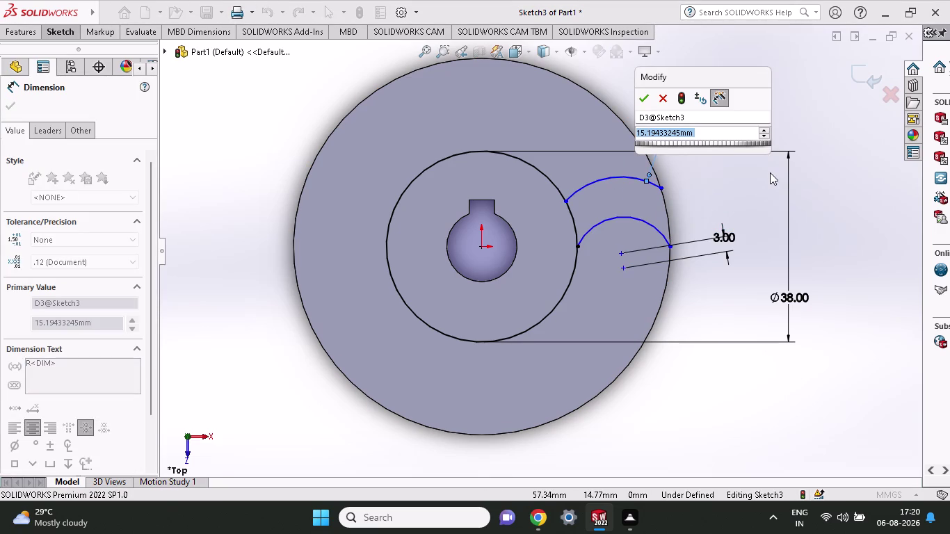
text(31)
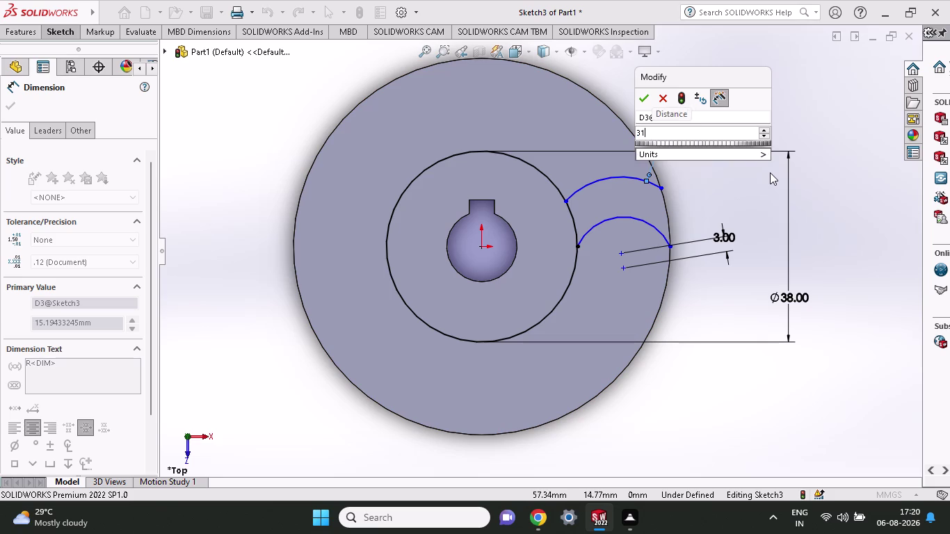
key(Return)
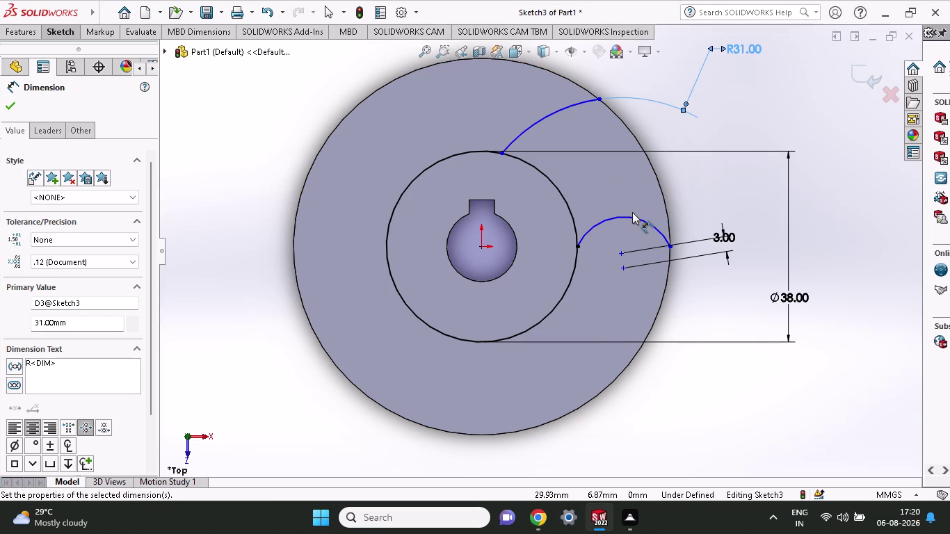
click(630, 218)
click(731, 128)
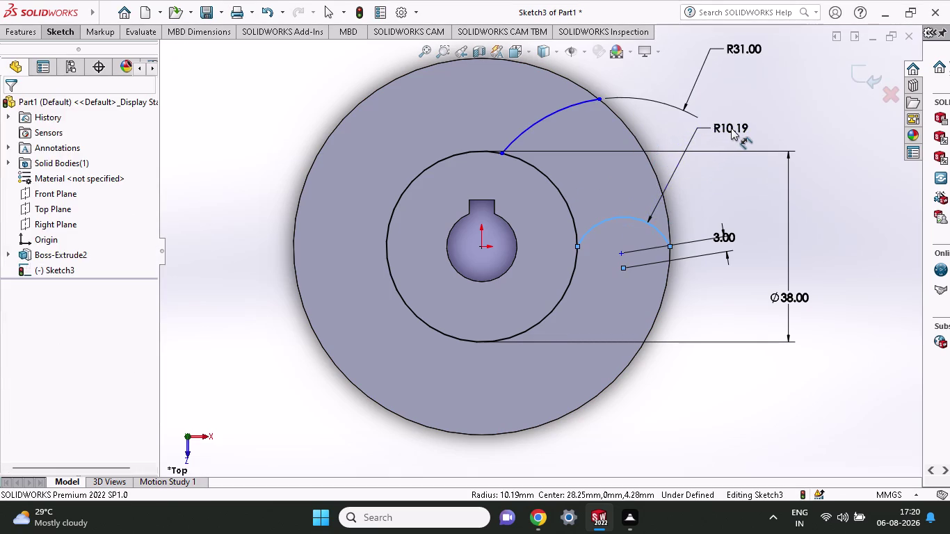
text(28)
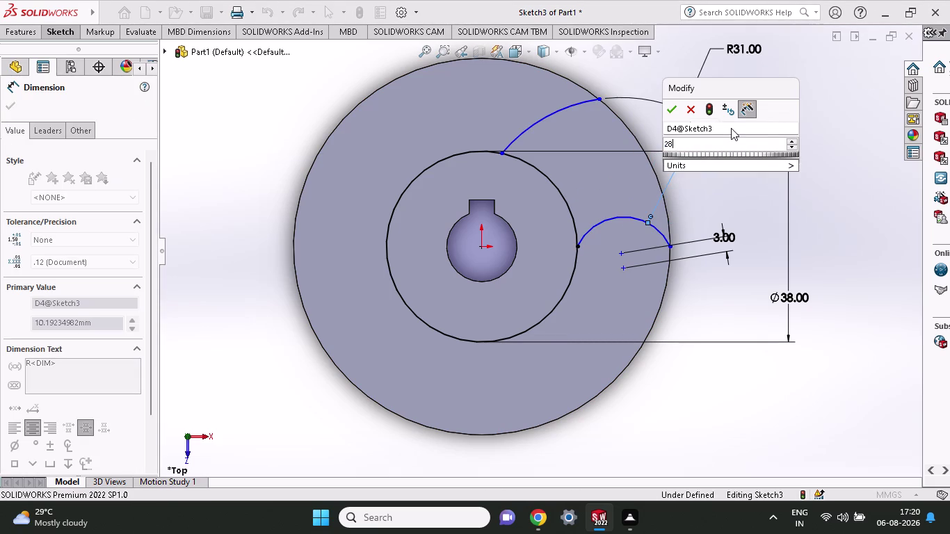
key(Return)
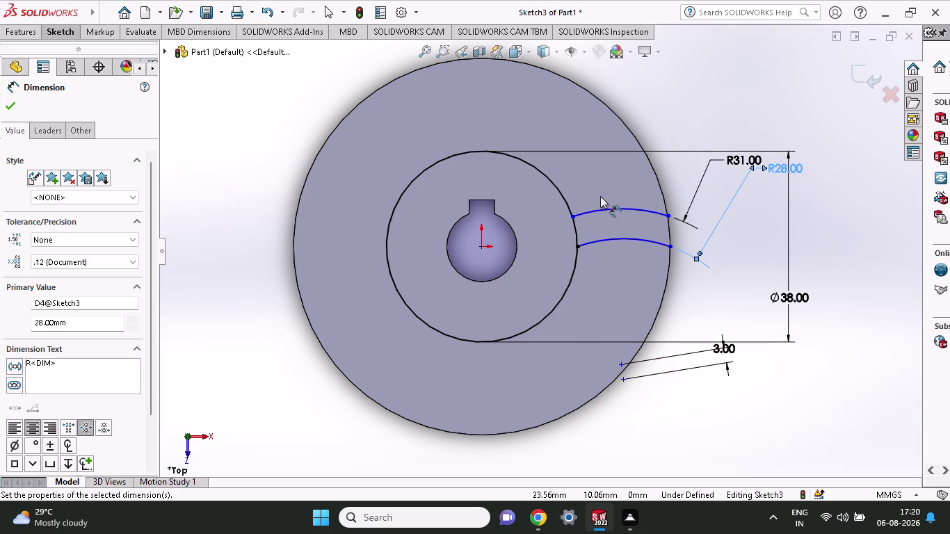
key(Escape)
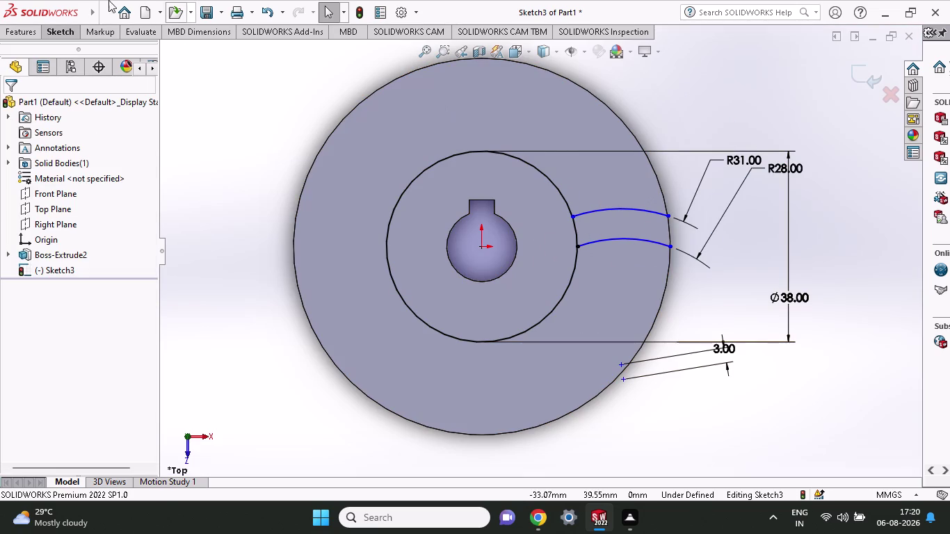
Power-trim the 38 mm circle away outside the two arcs.
click(73, 34)
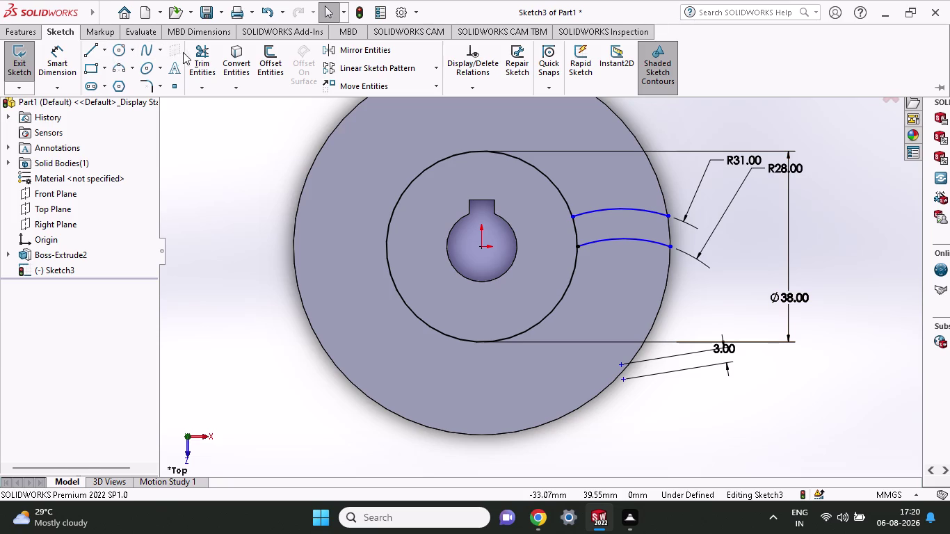
click(202, 53)
drag(591, 173, 547, 213)
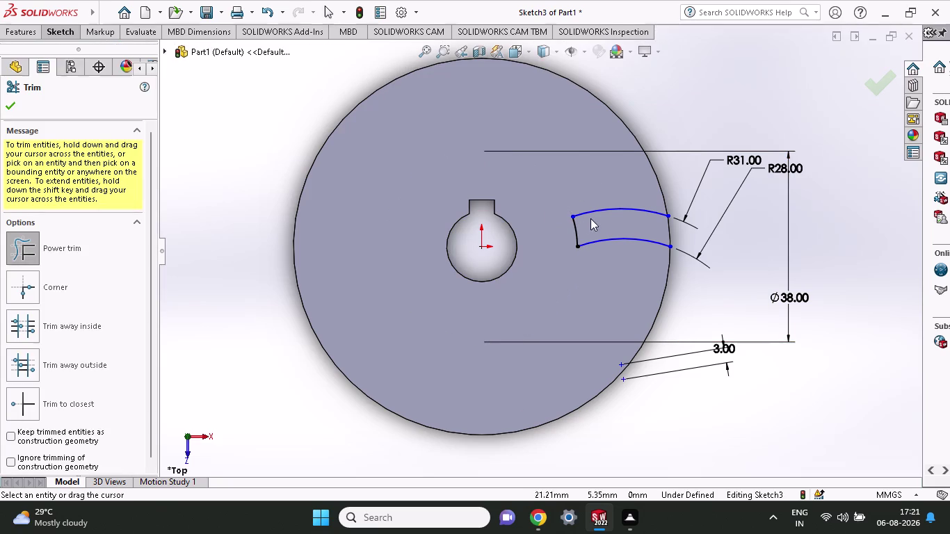